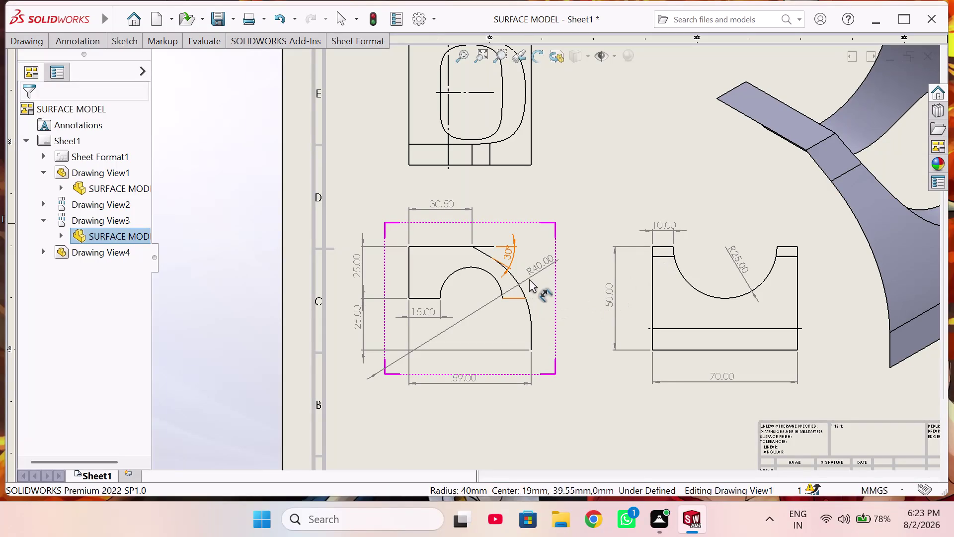
Try repeatedly to pick the front view's small arc, then cancel with Escape.
double_click(537, 269)
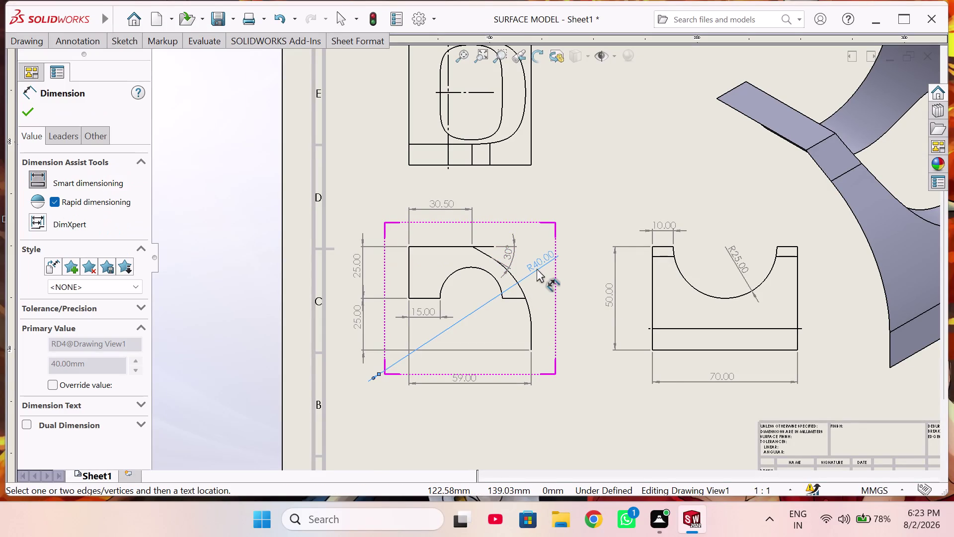
scroll(down, 3)
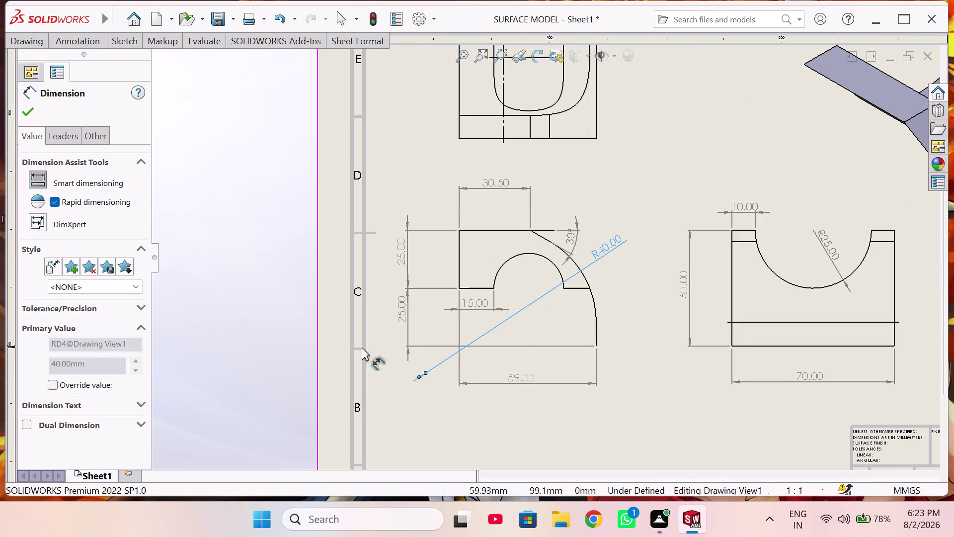
scroll(up, 3)
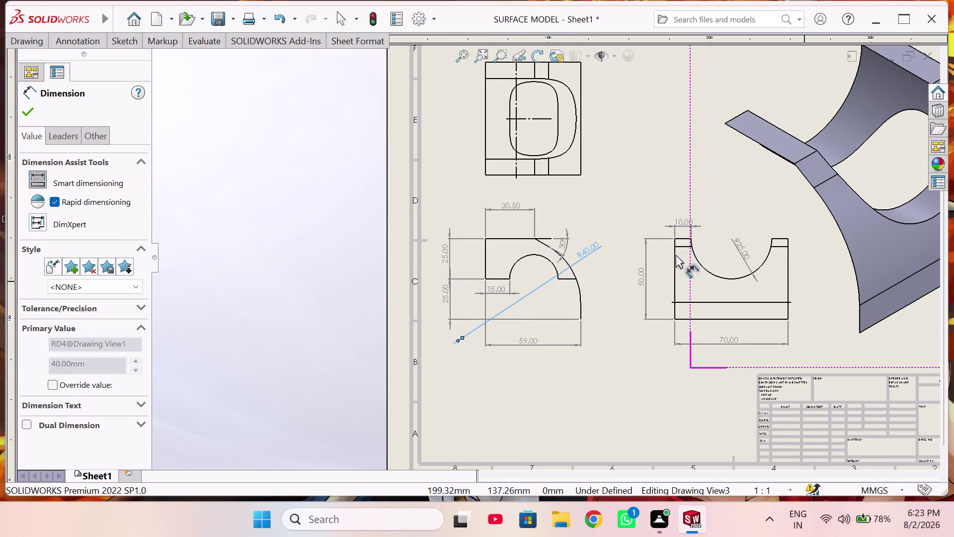
drag(585, 255, 592, 238)
triple_click(545, 258)
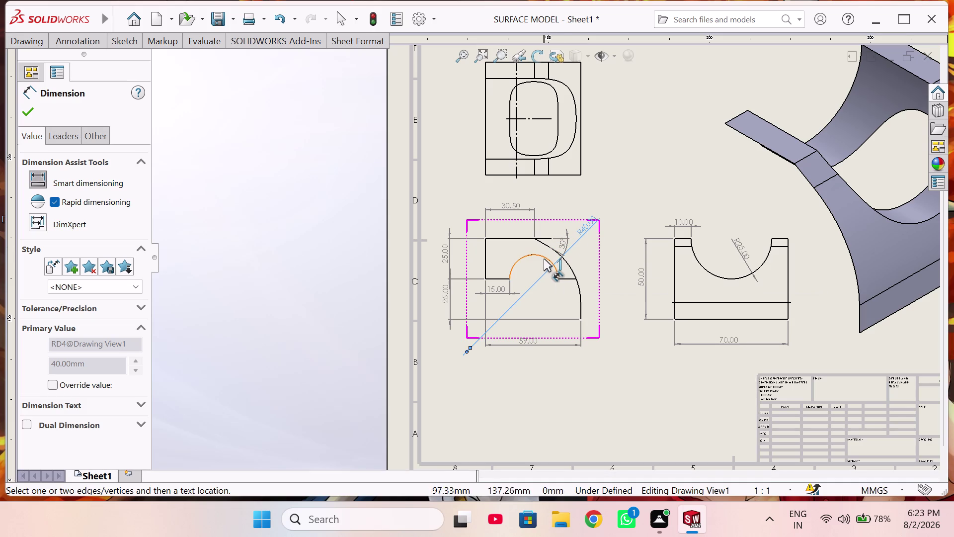
triple_click(544, 258)
triple_click(528, 254)
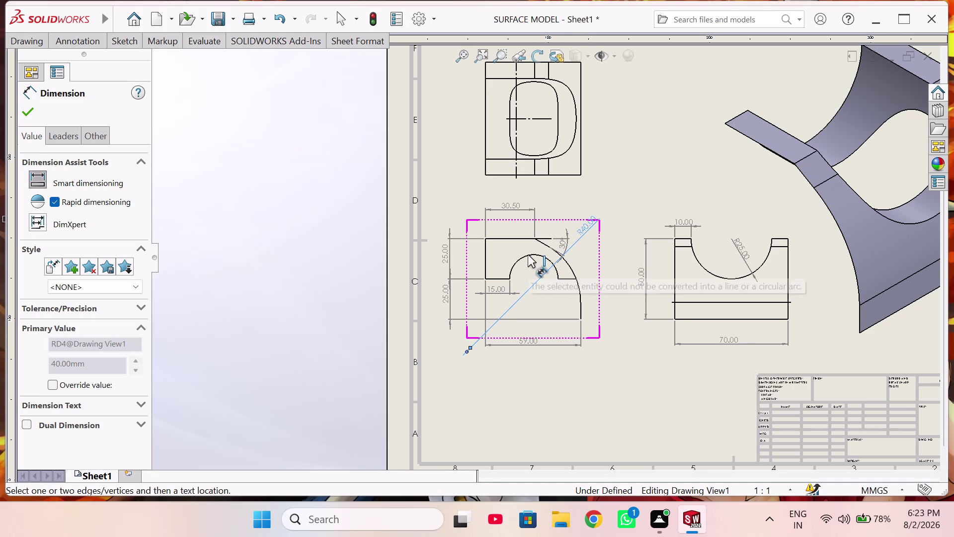
double_click(528, 255)
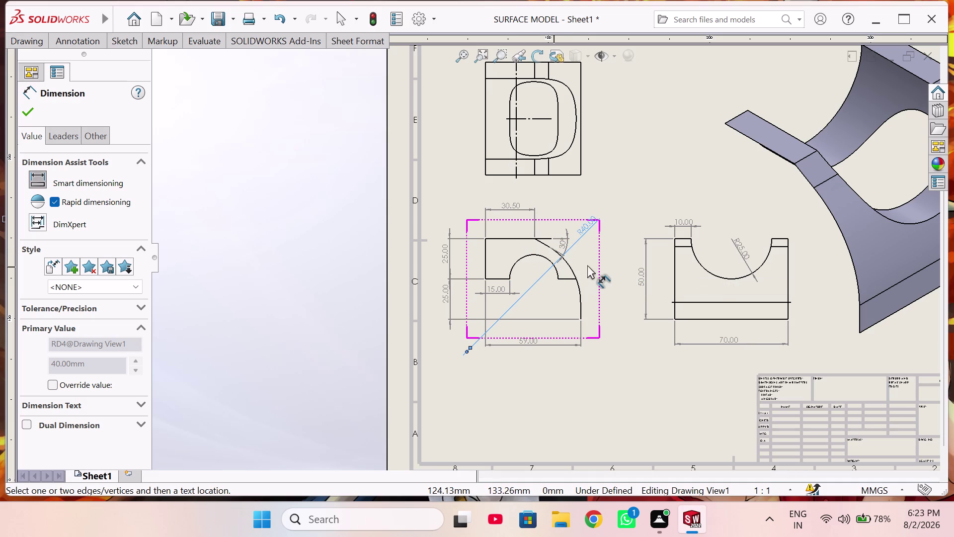
key(Escape)
key(Escape)
key(Escape)
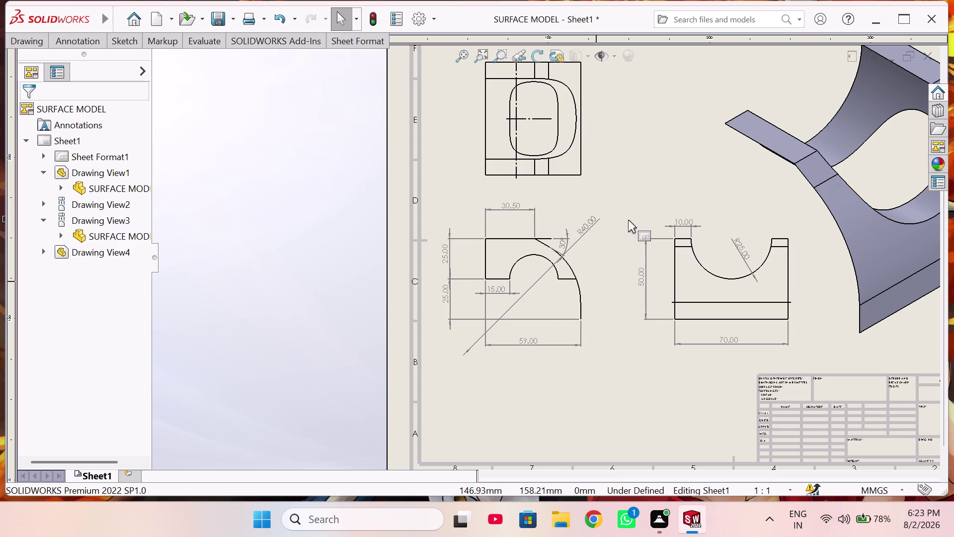
Restart Smart Dimension by gesture, pick the small arc, and confirm with the check.
right_drag(614, 146, 614, 93)
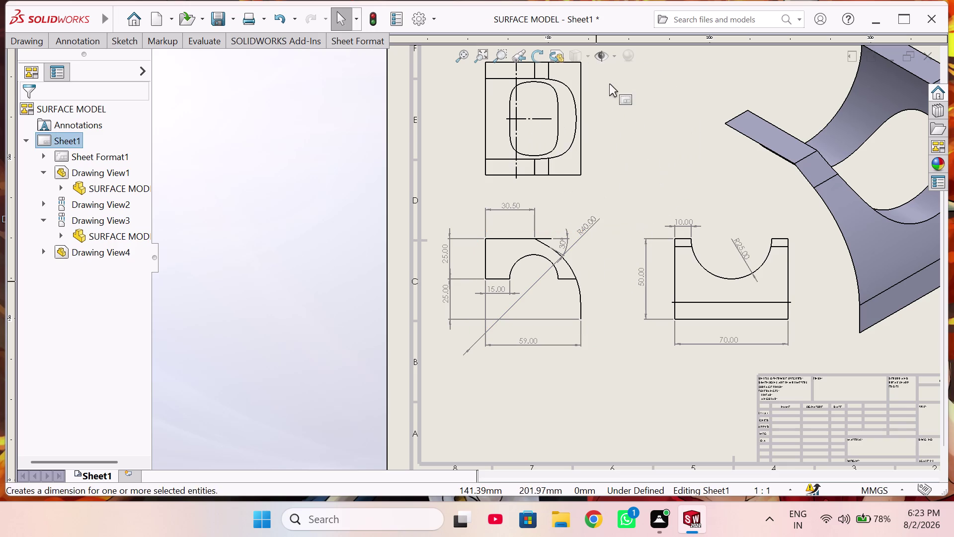
right_drag(614, 93, 603, 71)
click(523, 256)
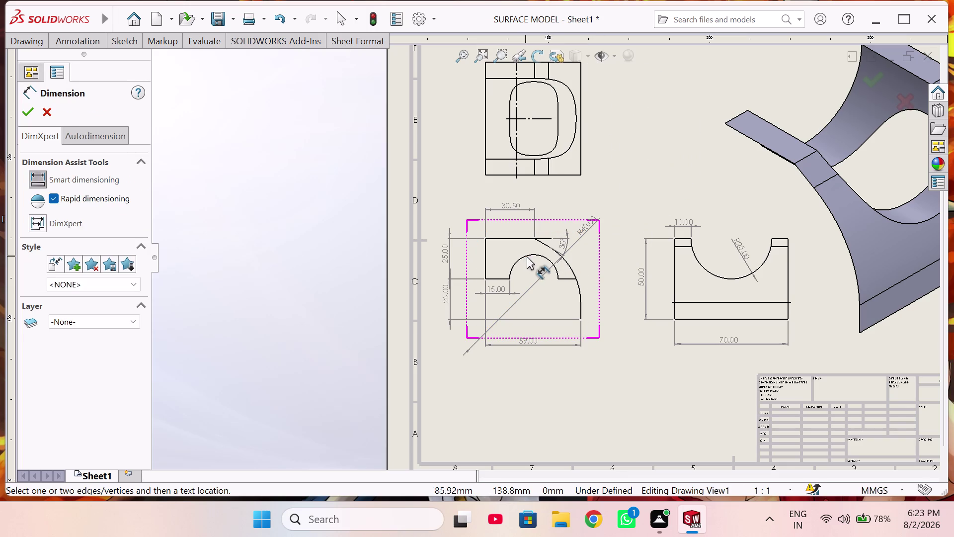
click(528, 256)
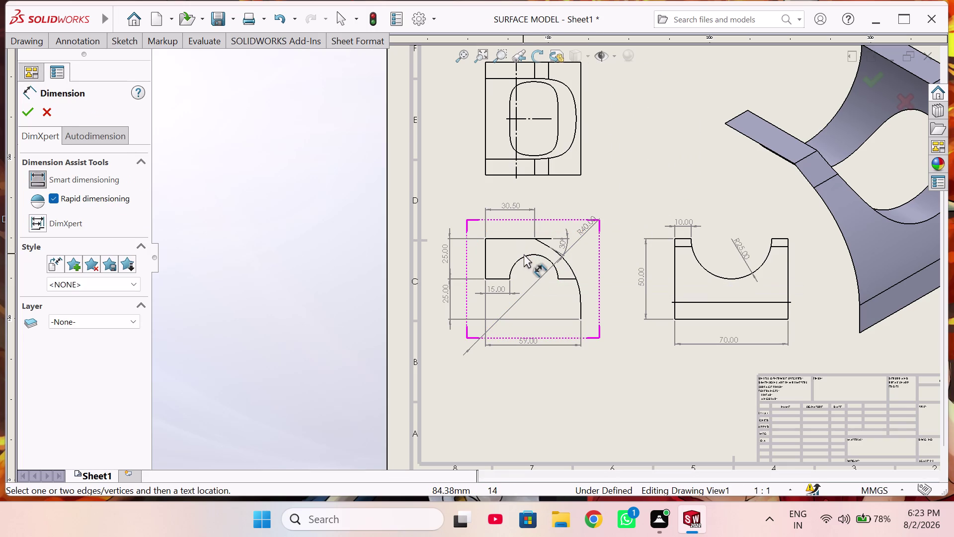
click(524, 256)
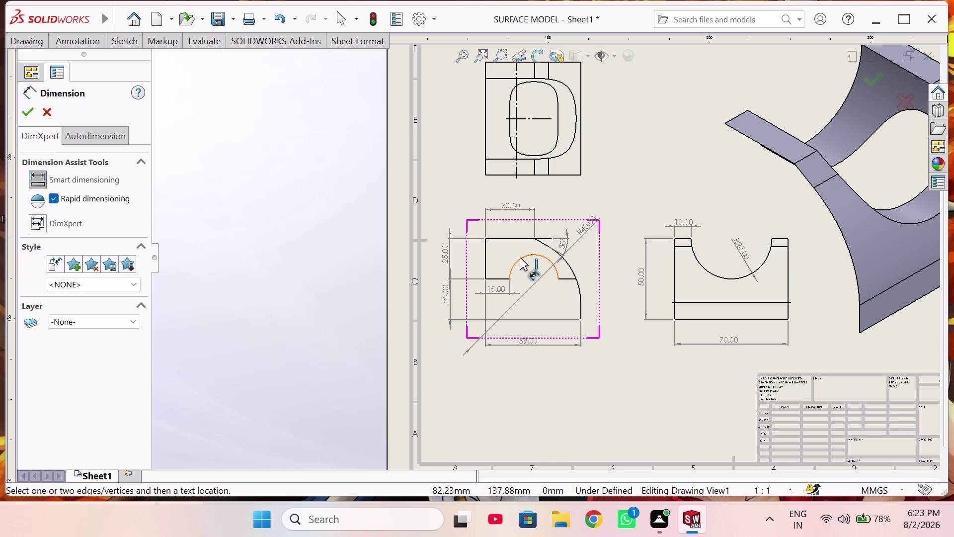
click(520, 258)
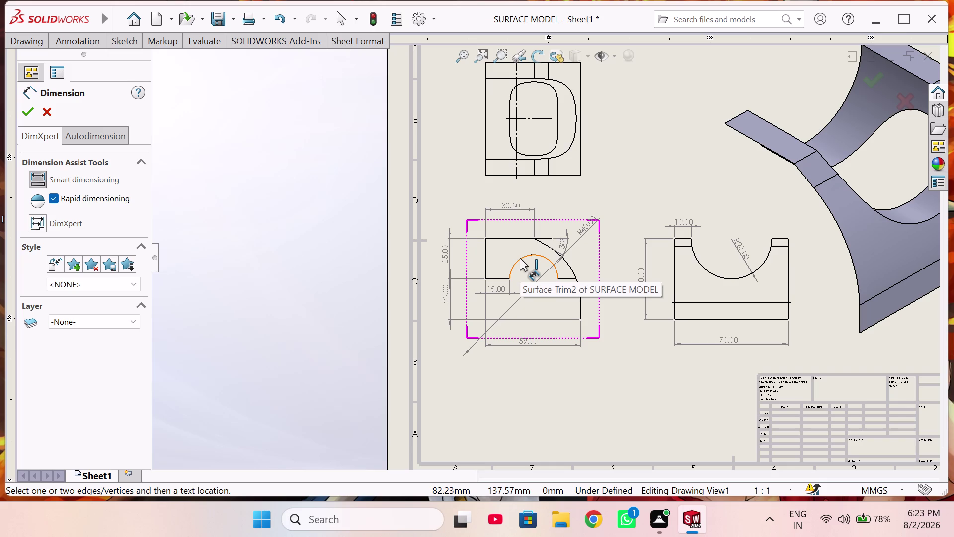
click(520, 258)
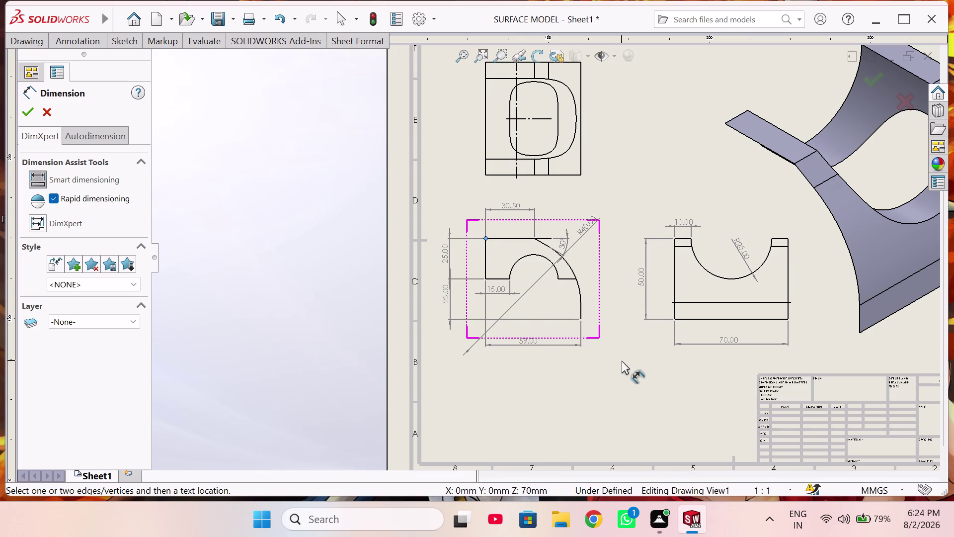
click(26, 116)
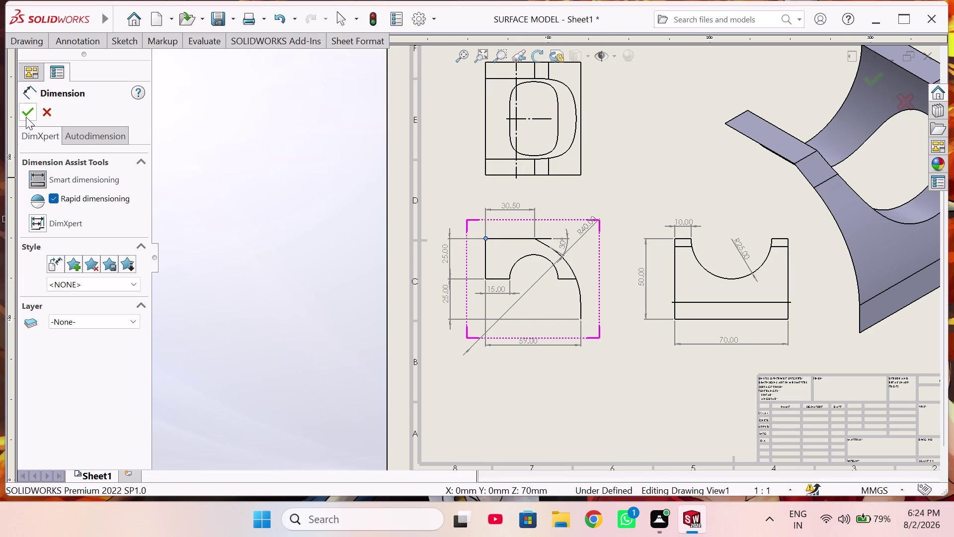
right_drag(331, 277, 327, 160)
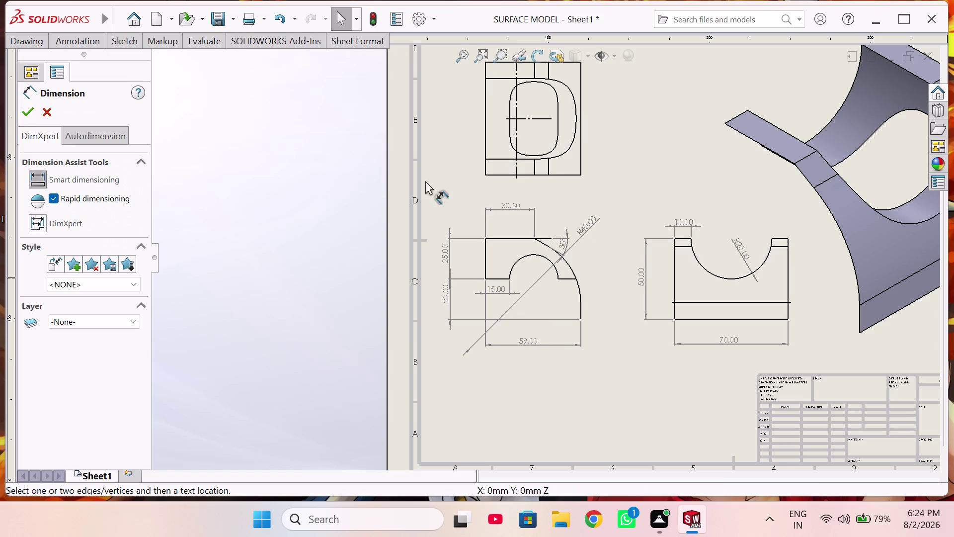
click(521, 258)
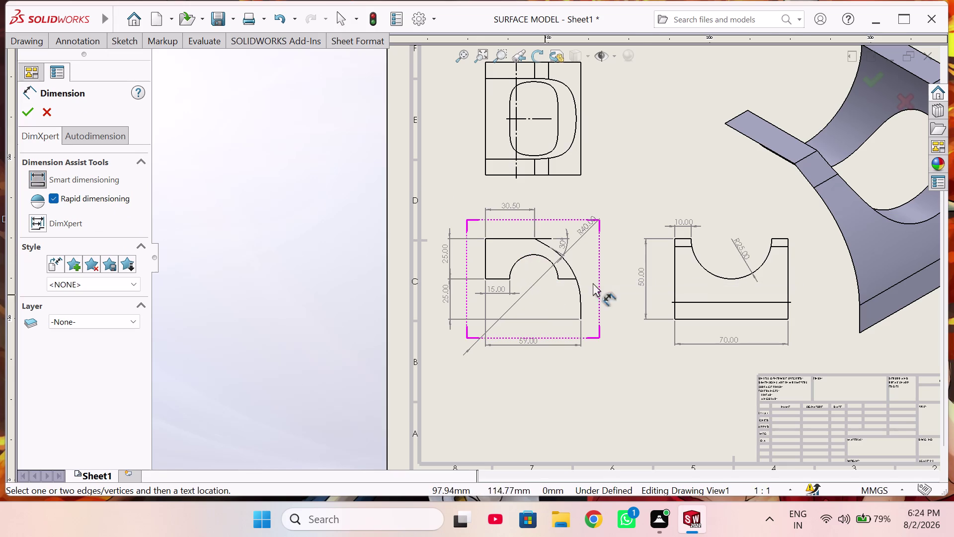
scroll(up, 3)
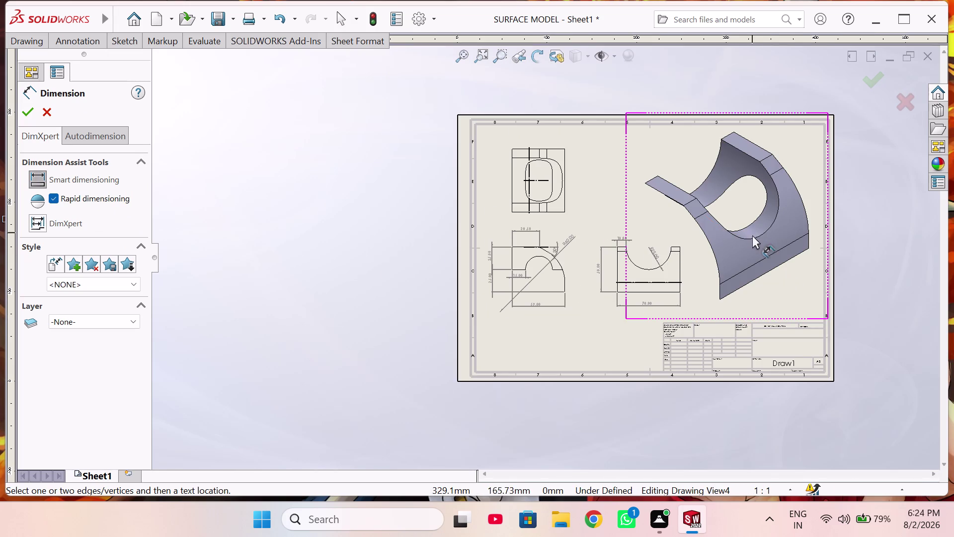
Zoom around the sheet and click into the front view area.
click(752, 237)
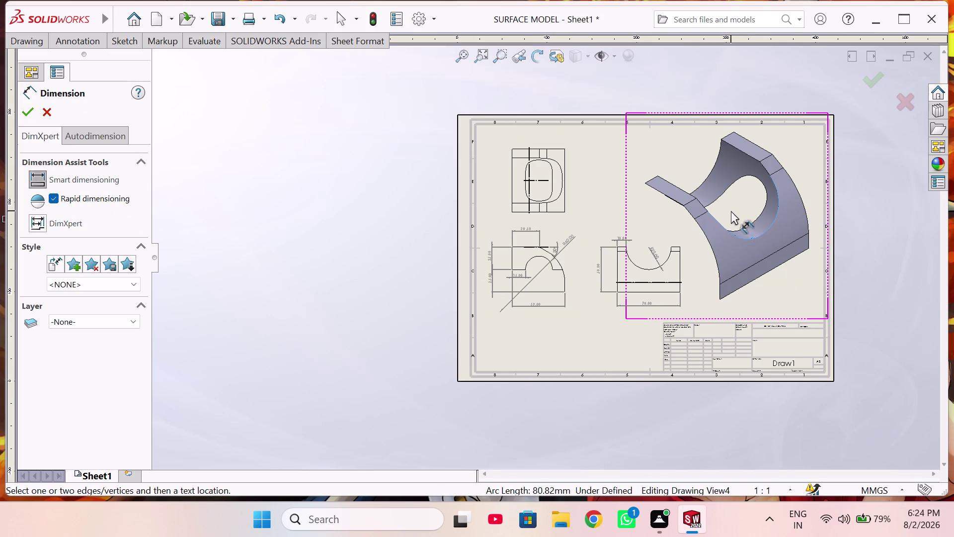
scroll(down, 3)
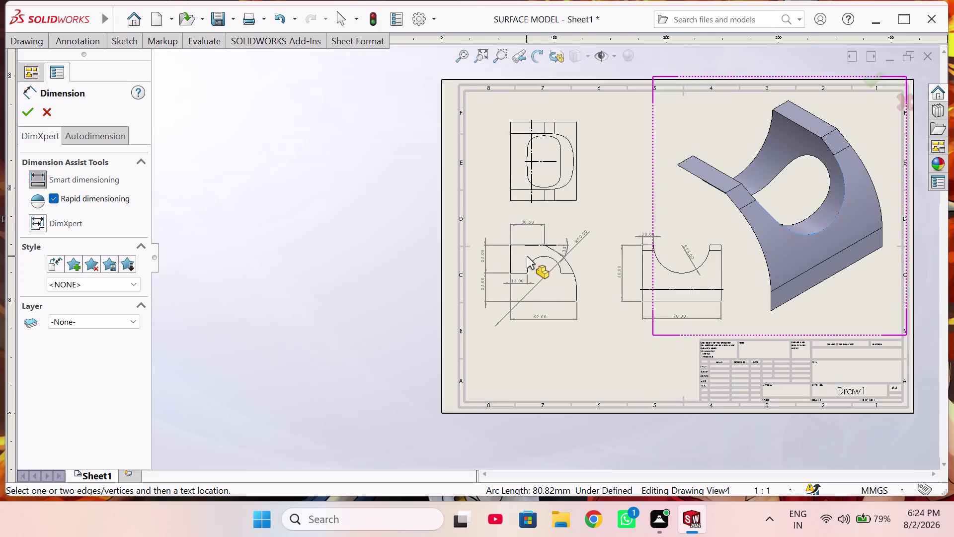
scroll(down, 3)
right_drag(599, 291, 600, 284)
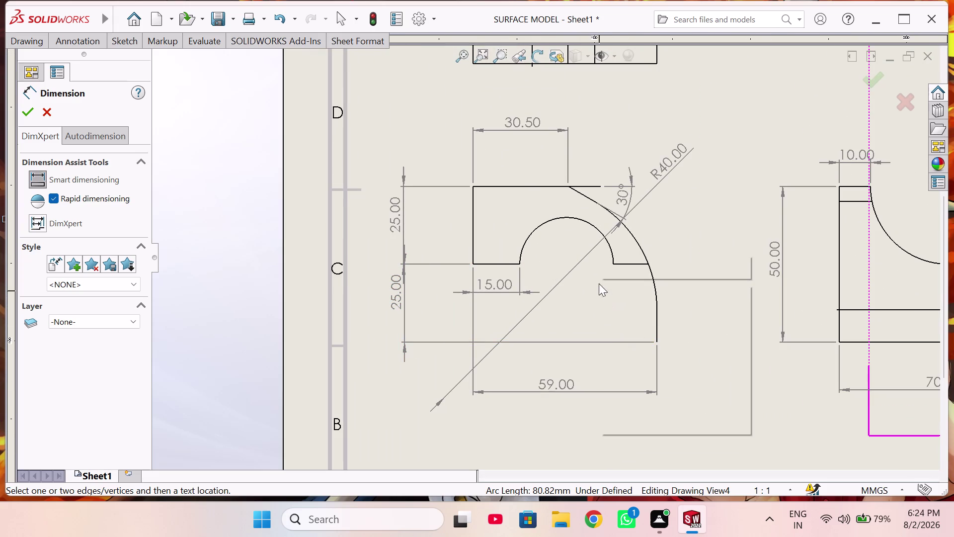
click(535, 260)
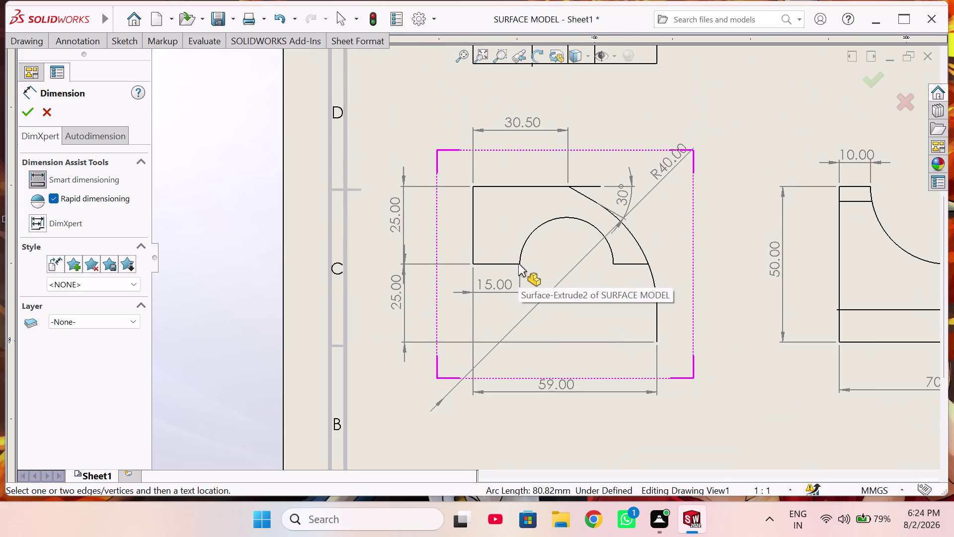
scroll(down, 3)
scroll(down, 3)
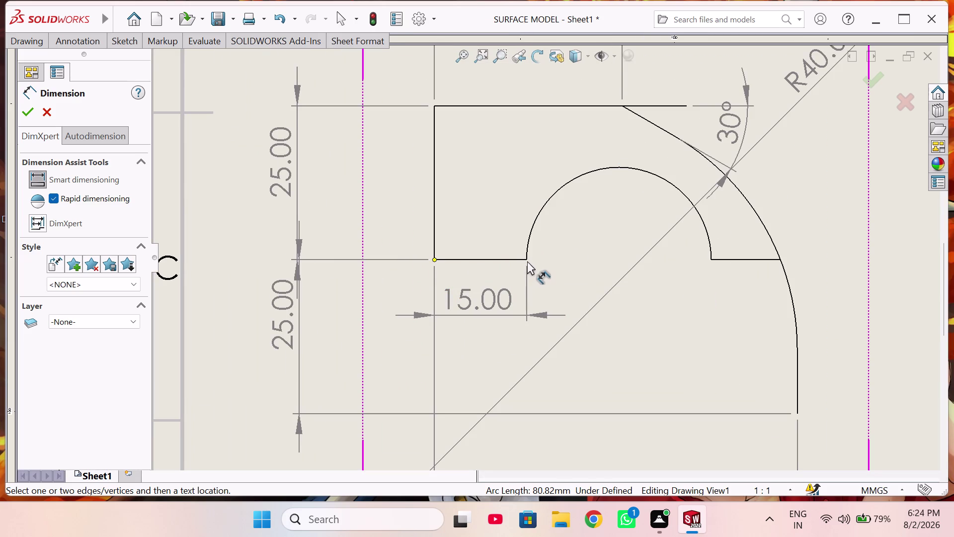
Pick the arc edge, then choose Select from the right view's shortcut menu.
click(603, 169)
scroll(up, 3)
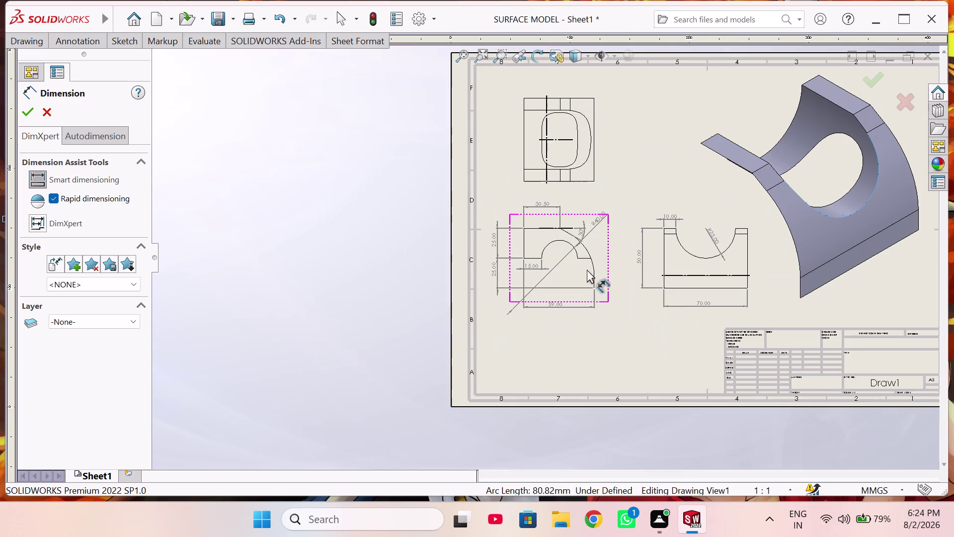
right_click(647, 290)
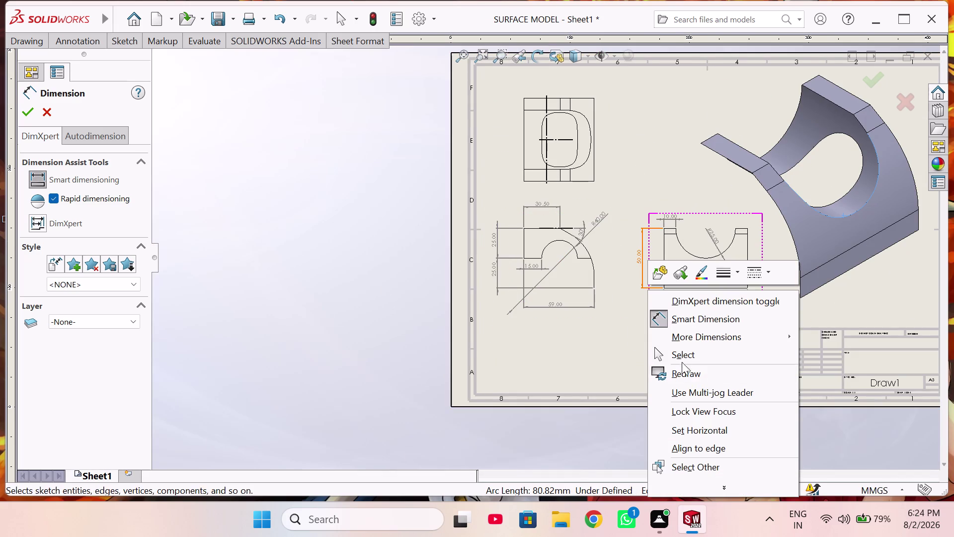
click(679, 352)
right_drag(640, 298, 648, 391)
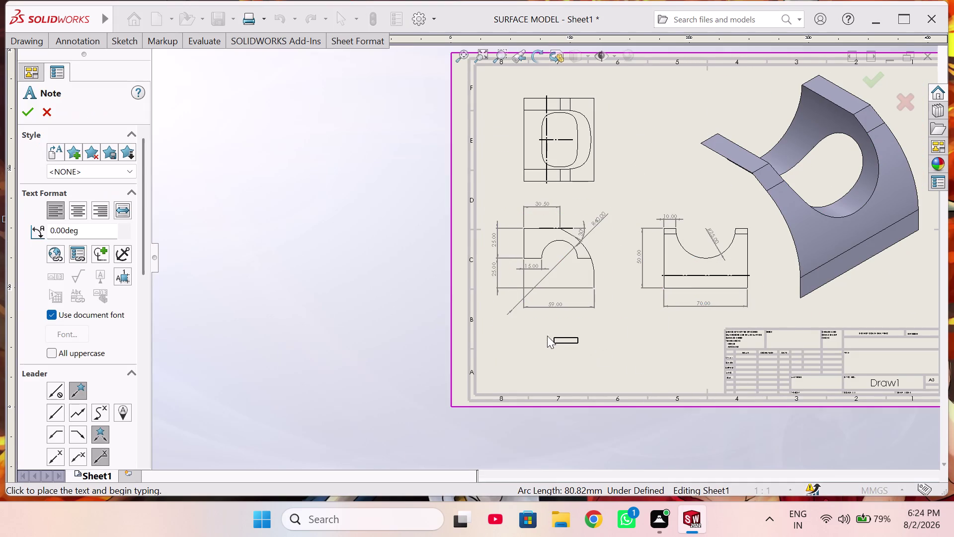
scroll(down, 3)
scroll(down, 3)
scroll(down, 3)
click(542, 288)
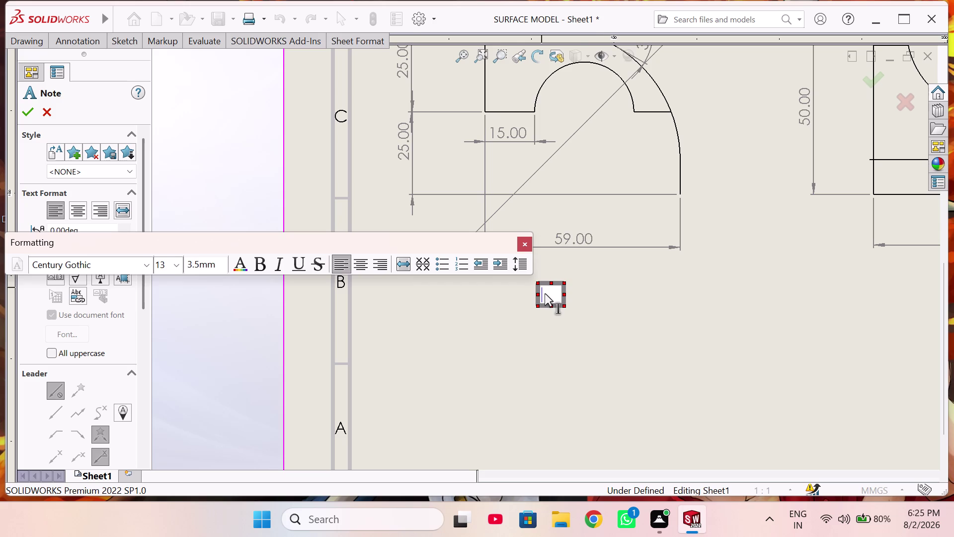
scroll(up, 3)
scroll(up, 3)
scroll(up, 3)
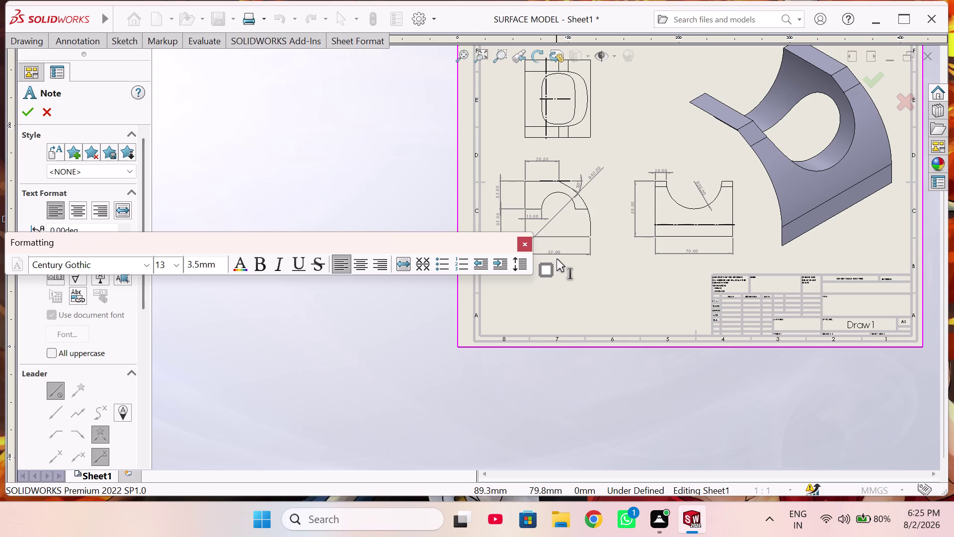
click(522, 242)
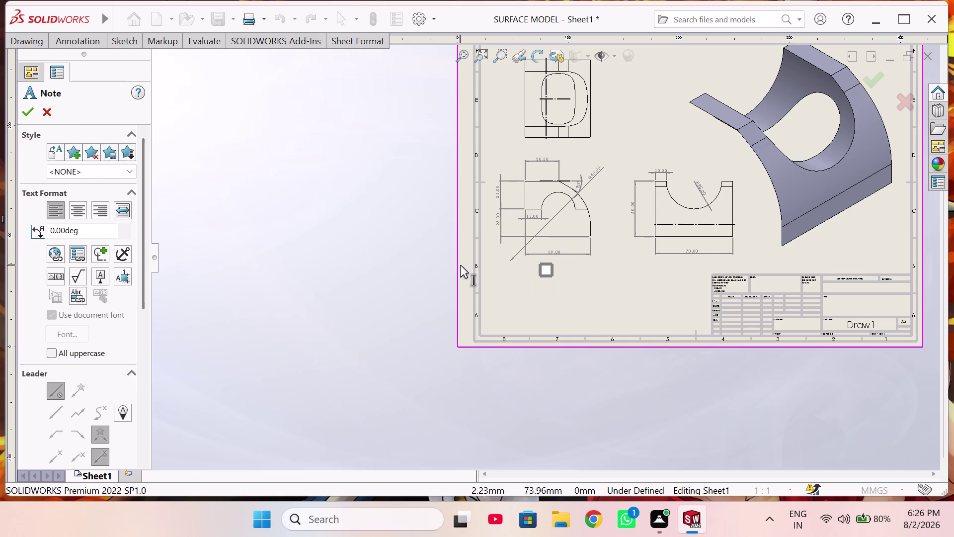
key(Escape)
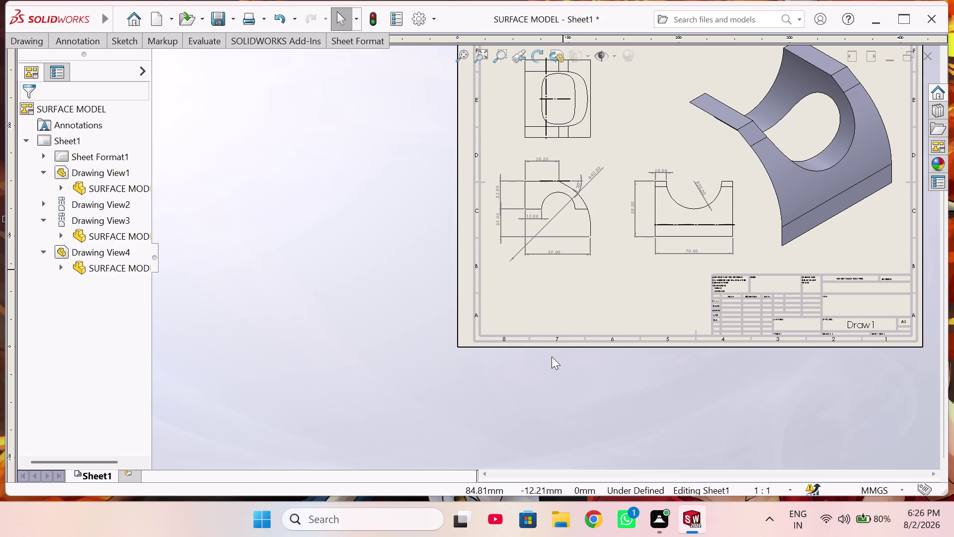
Start a note by gesture and place it below the view dimensioned 59.00.
right_click(554, 271)
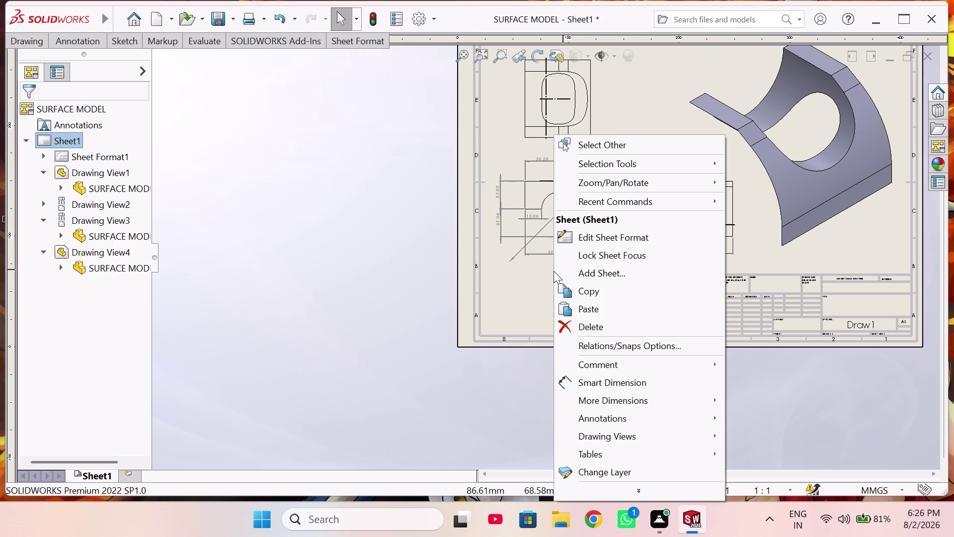
click(546, 277)
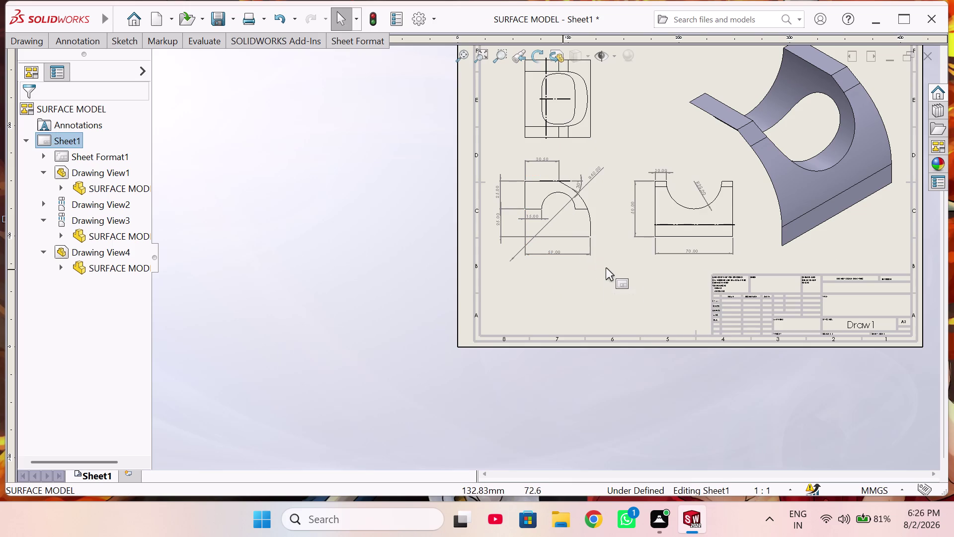
right_drag(605, 267, 606, 338)
scroll(down, 3)
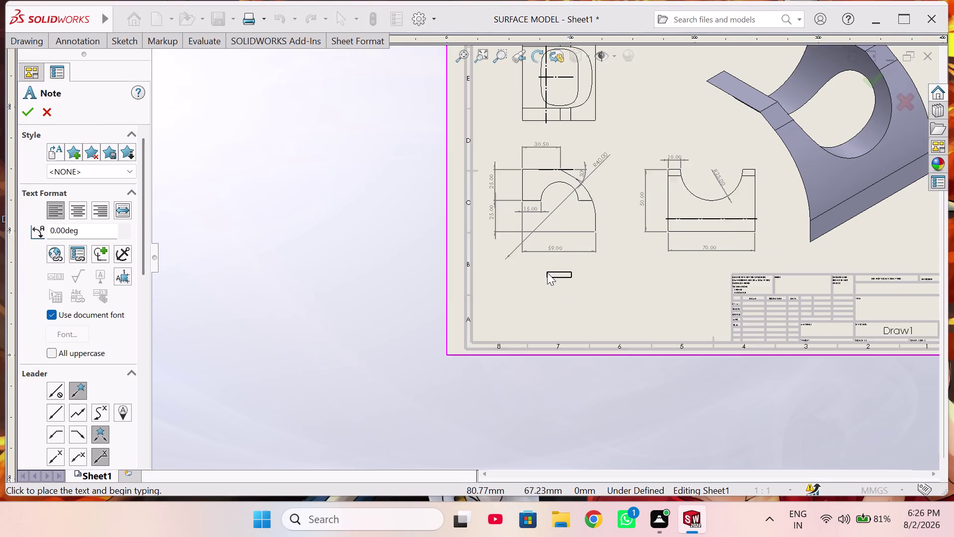
scroll(down, 3)
scroll(down, 3)
scroll(down, 3)
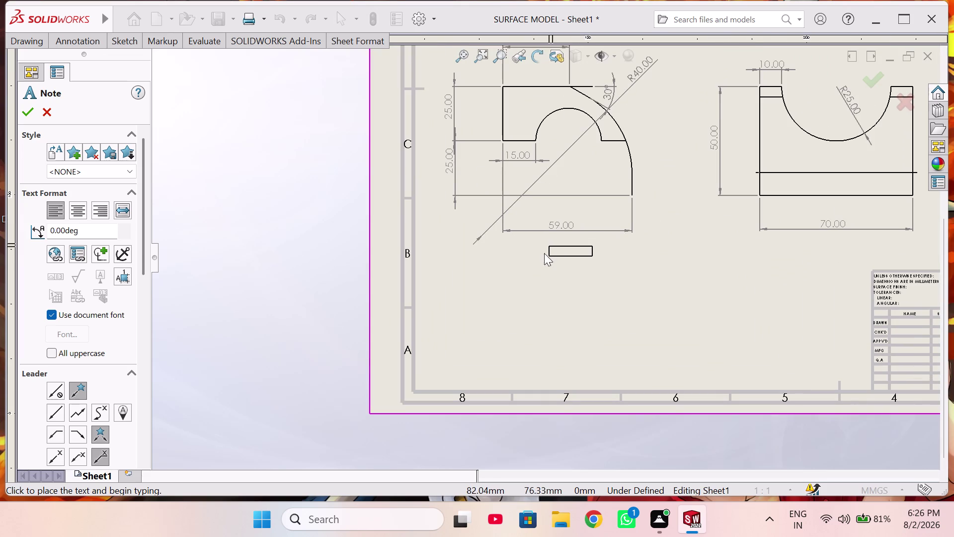
click(538, 258)
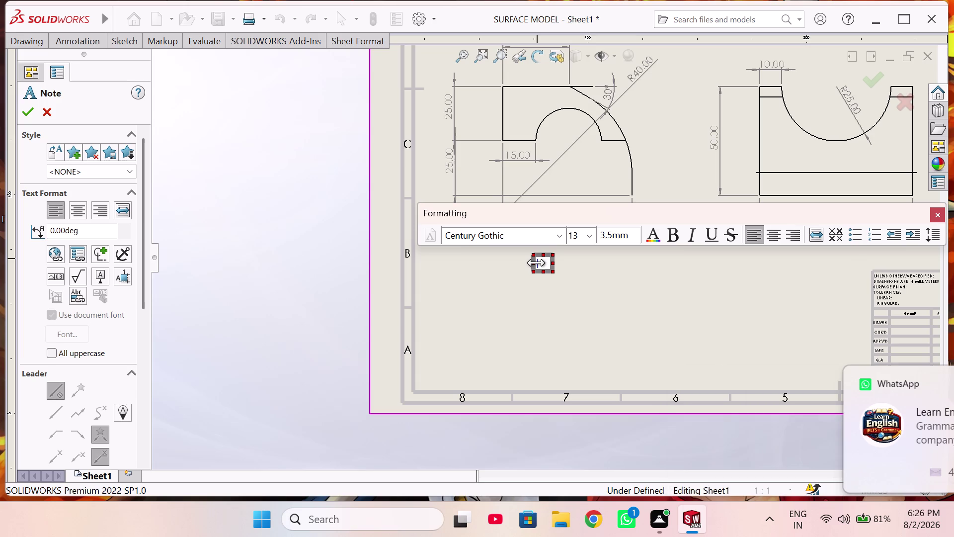
Type SIDE VIEW into the note and finish adding notes.
text(SI)
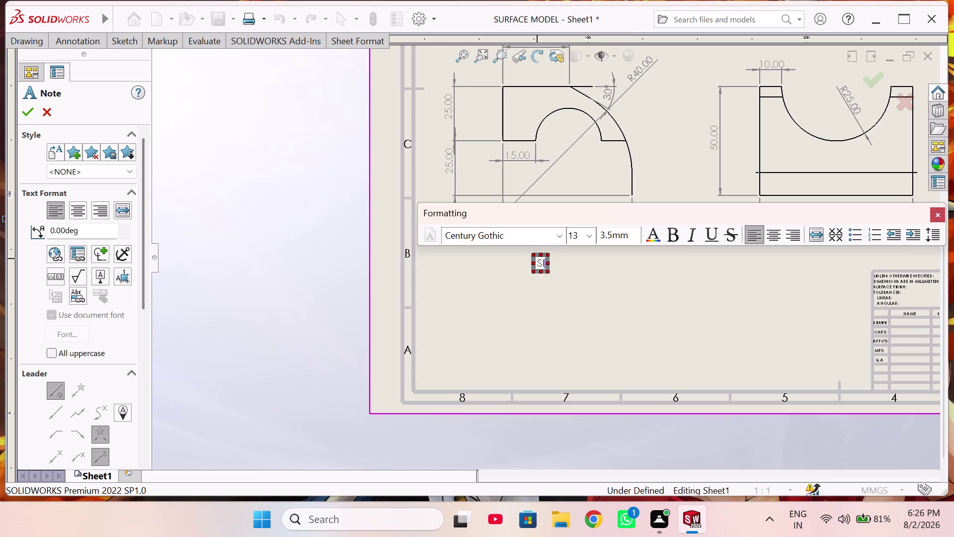
text(DE VIE)
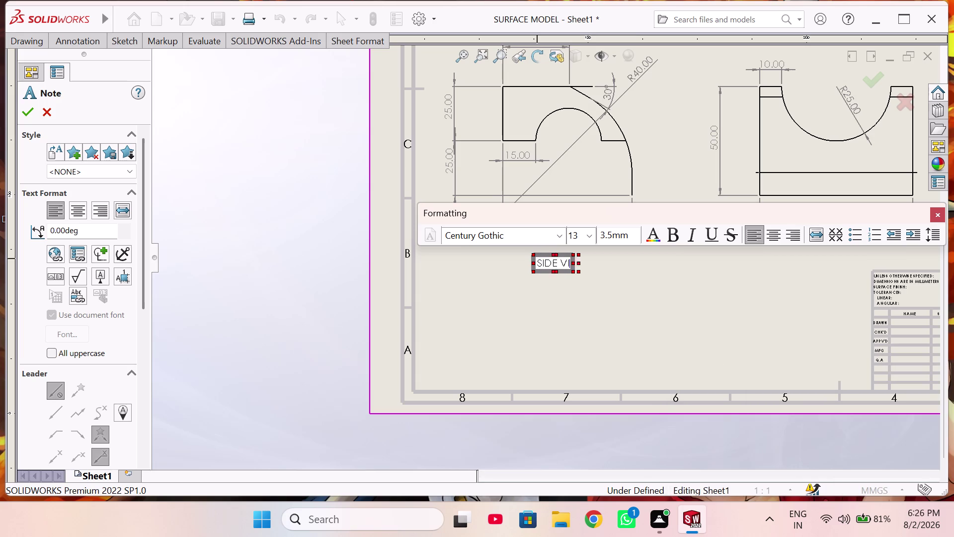
text(W)
key(space)
key(Return)
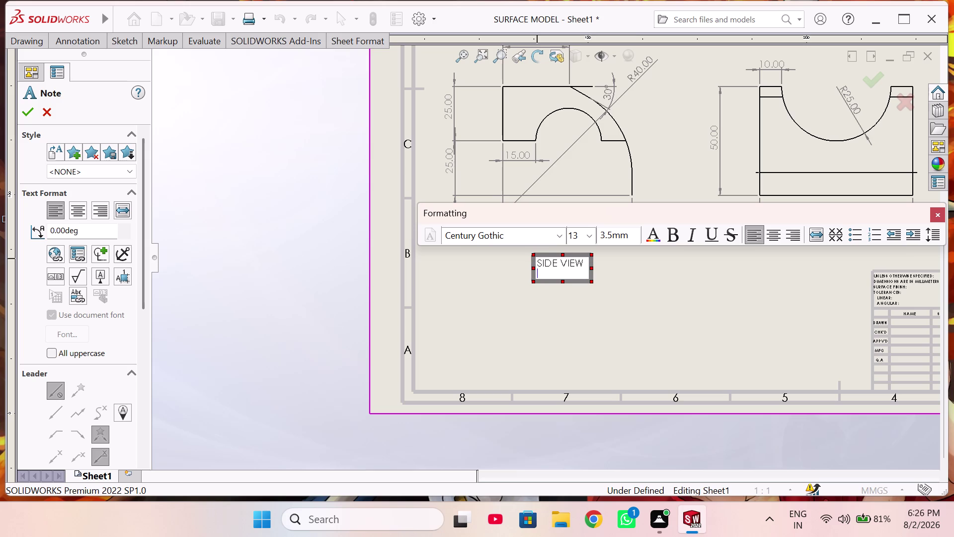
click(727, 302)
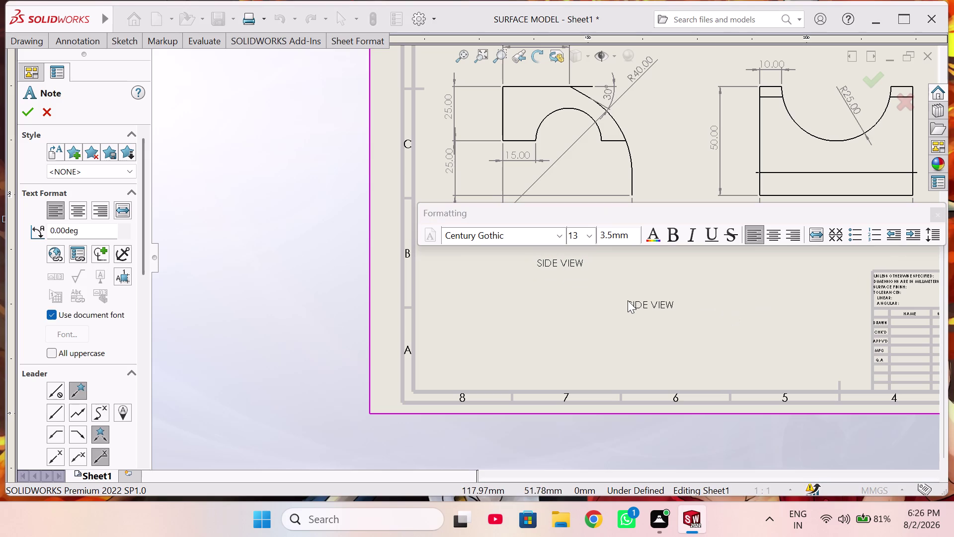
key(Escape)
right_drag(627, 301, 611, 270)
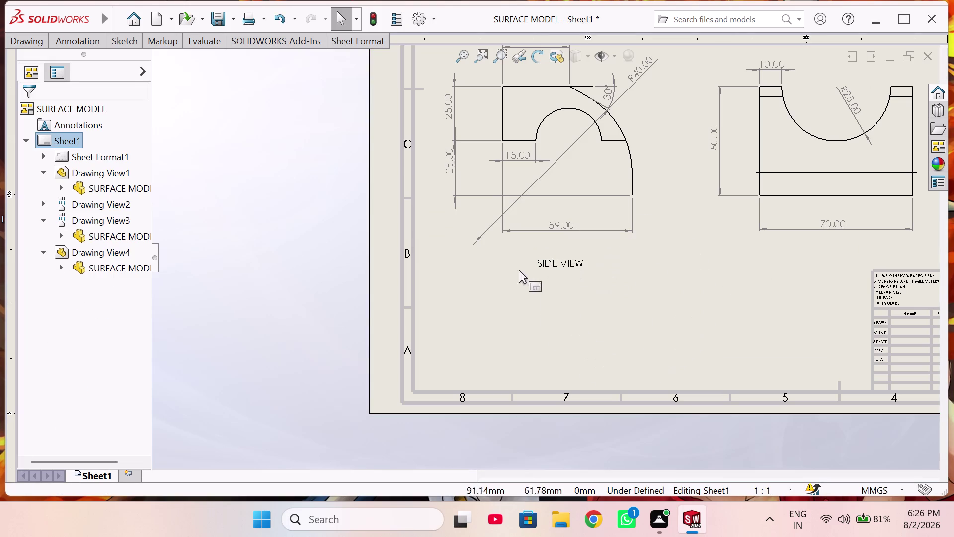
Paste the FRONT VIEW label and drag it beneath the view dimensioned 70.00.
click(556, 259)
key(ctrl+v)
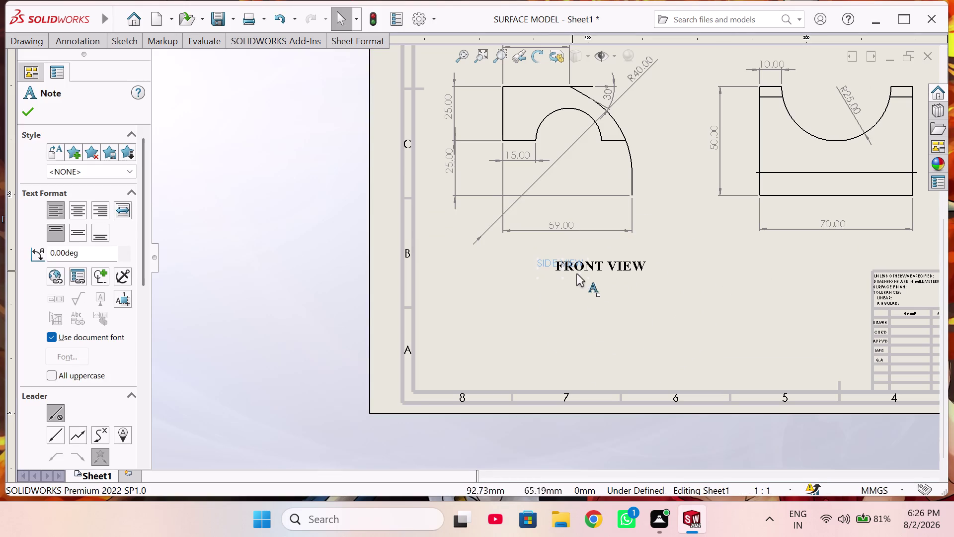
drag(626, 267, 777, 276)
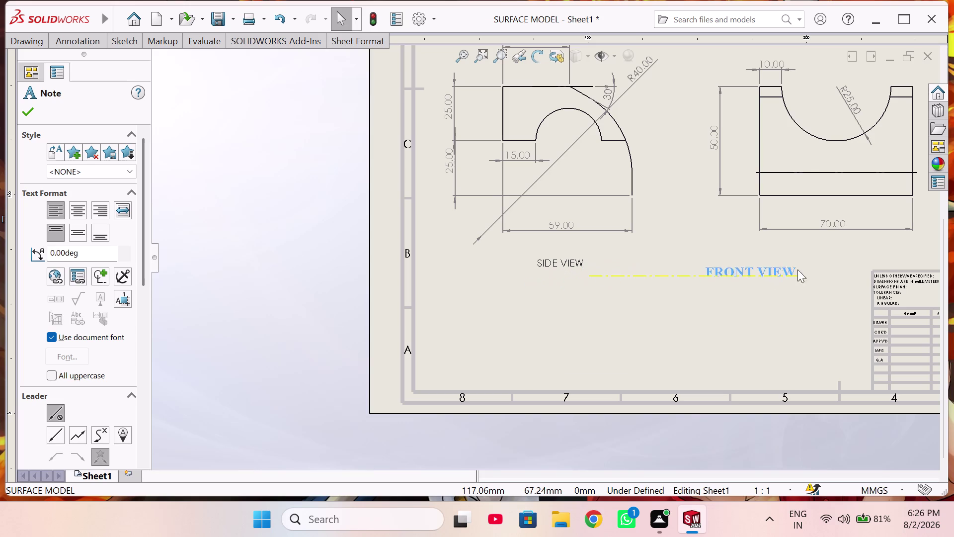
drag(776, 275, 872, 250)
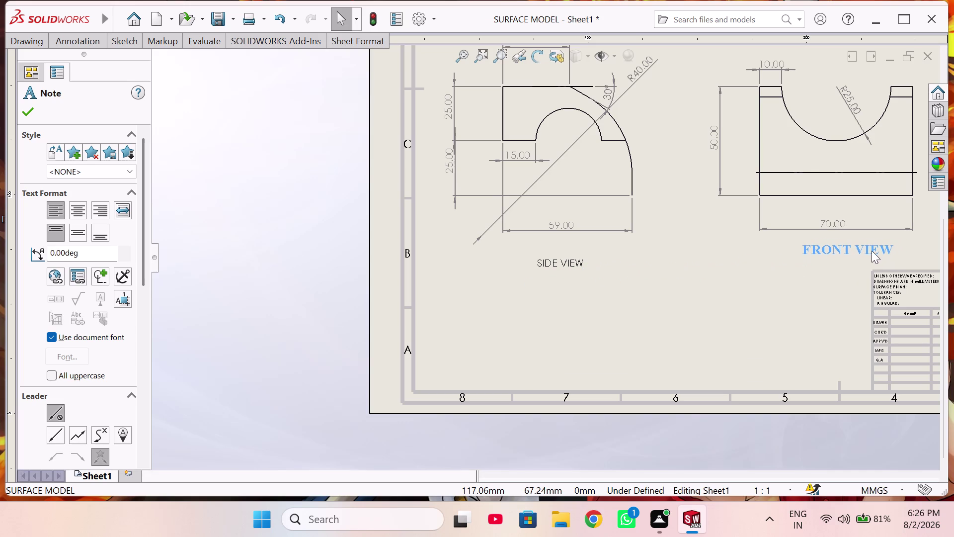
drag(872, 250, 872, 250)
click(872, 250)
Delete the SIDE VIEW note and paste another FRONT VIEW label copy.
right_click(570, 262)
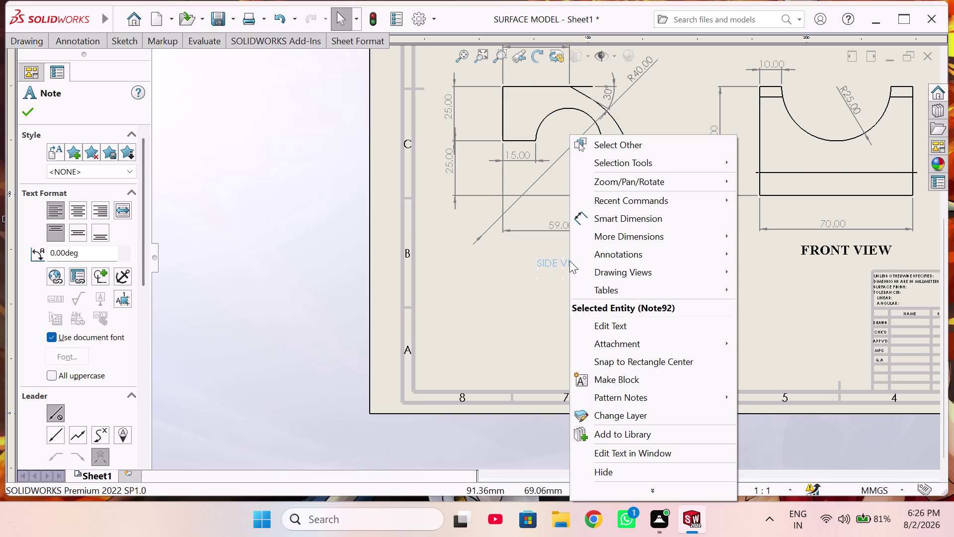
click(534, 349)
right_click(562, 263)
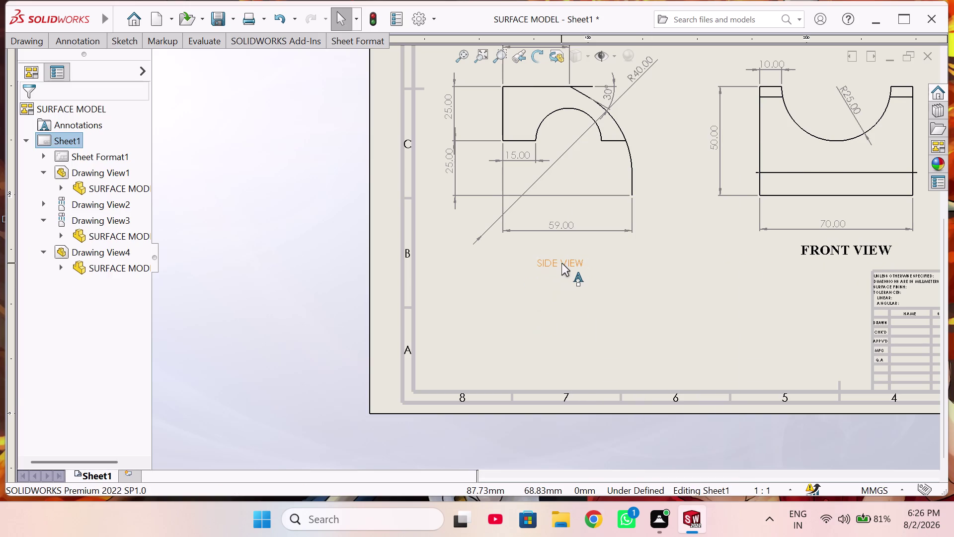
click(525, 333)
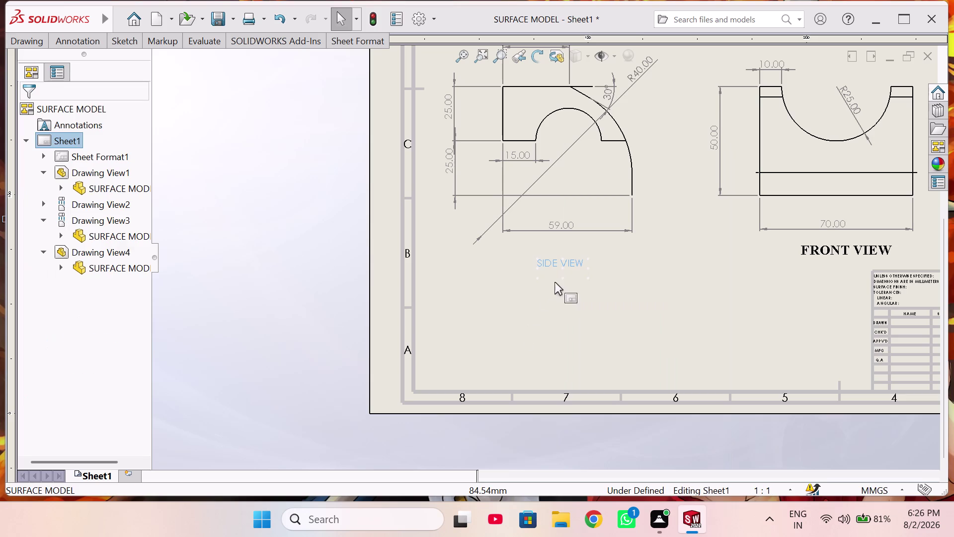
right_click(555, 265)
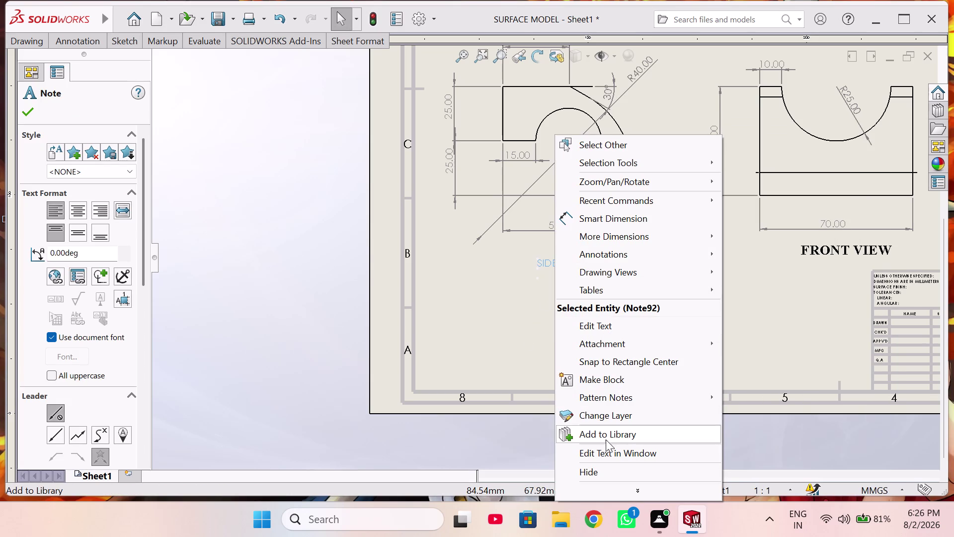
click(607, 466)
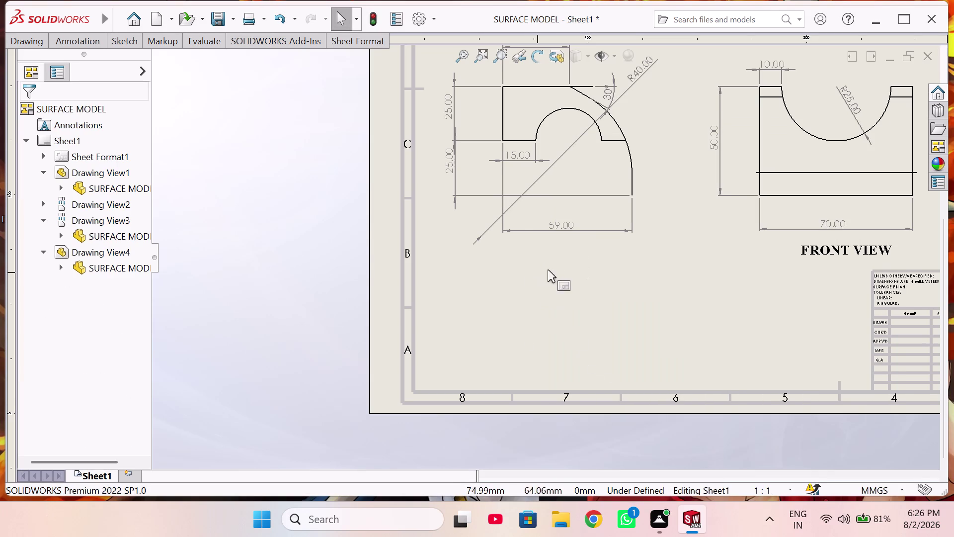
right_click(554, 266)
click(529, 270)
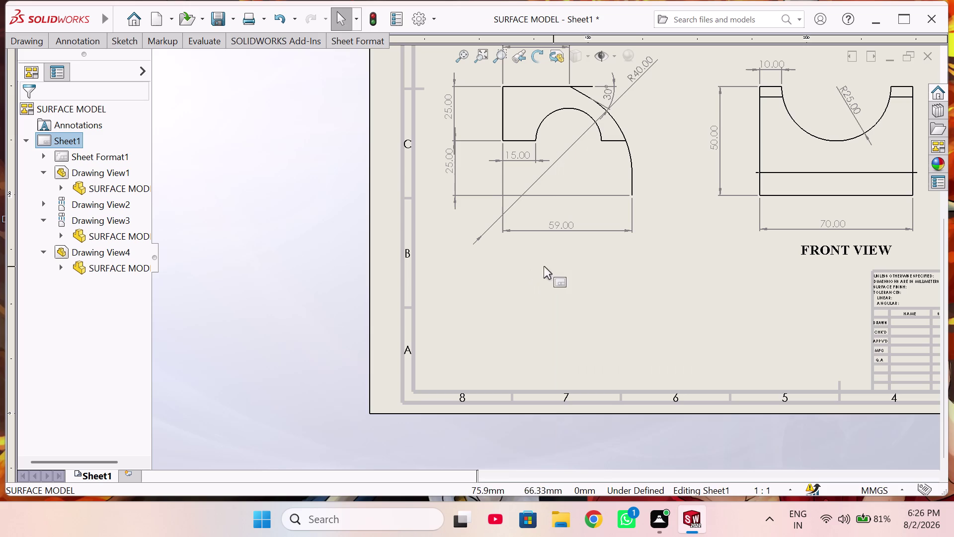
click(562, 255)
key(ctrl+v)
Paste FRONT VIEW label copies for the top view and the 3D view.
scroll(up, 3)
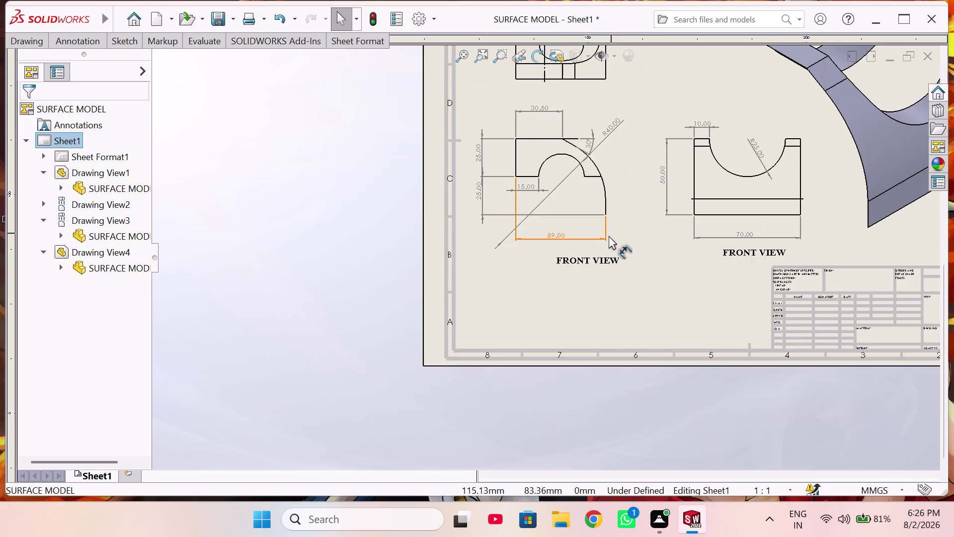
scroll(up, 3)
click(555, 115)
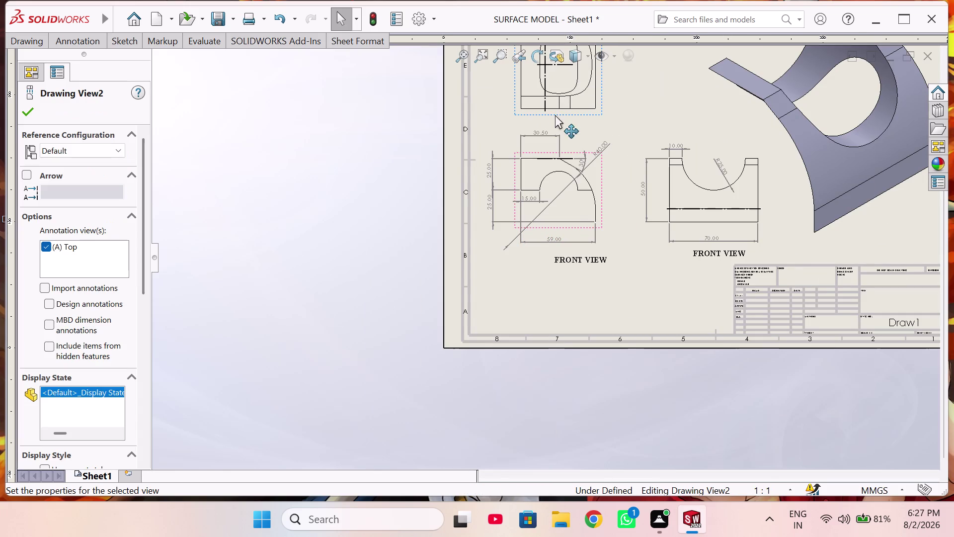
key(ctrl+v)
click(906, 217)
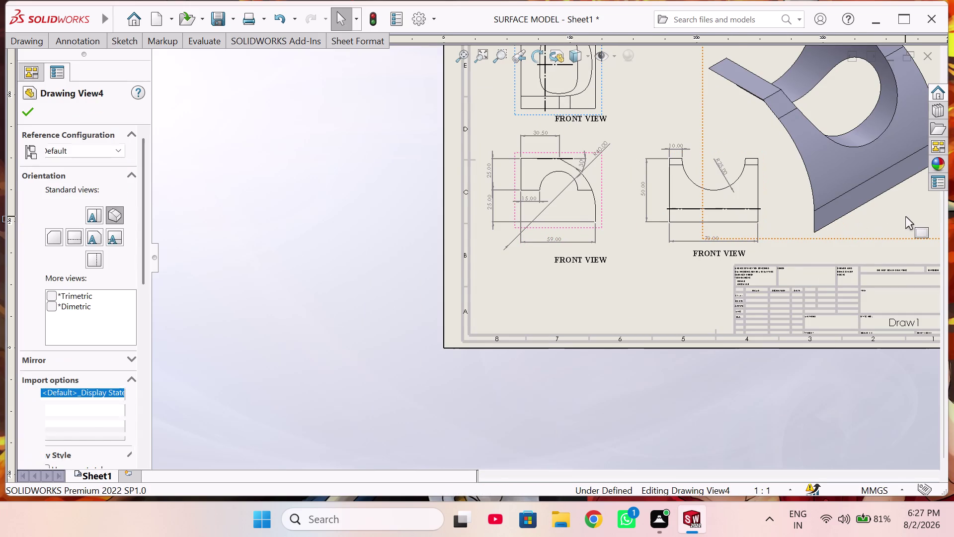
key(ctrl+v)
scroll(up, 3)
scroll(down, 3)
scroll(down, 3)
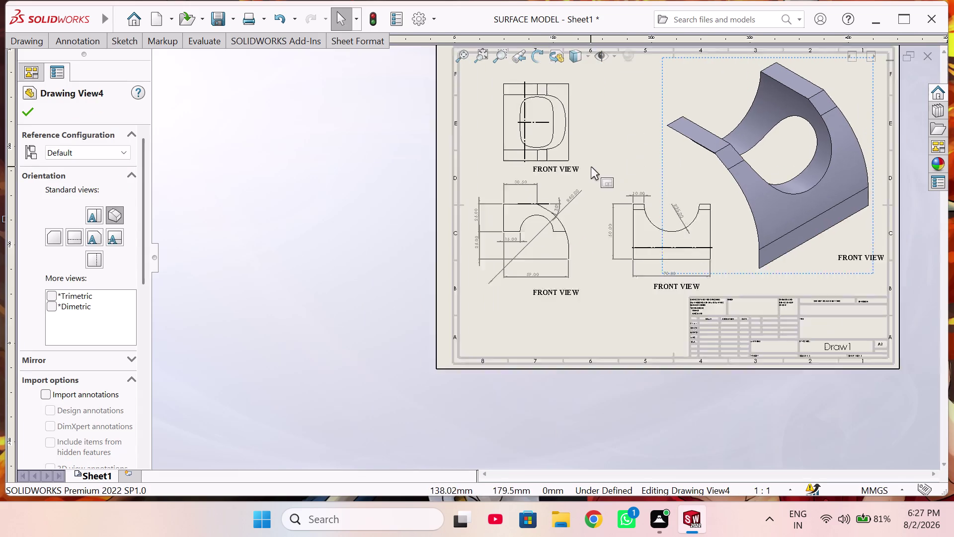
scroll(down, 3)
Edit the top view's caption, replacing FRONT with TOP.
double_click(541, 180)
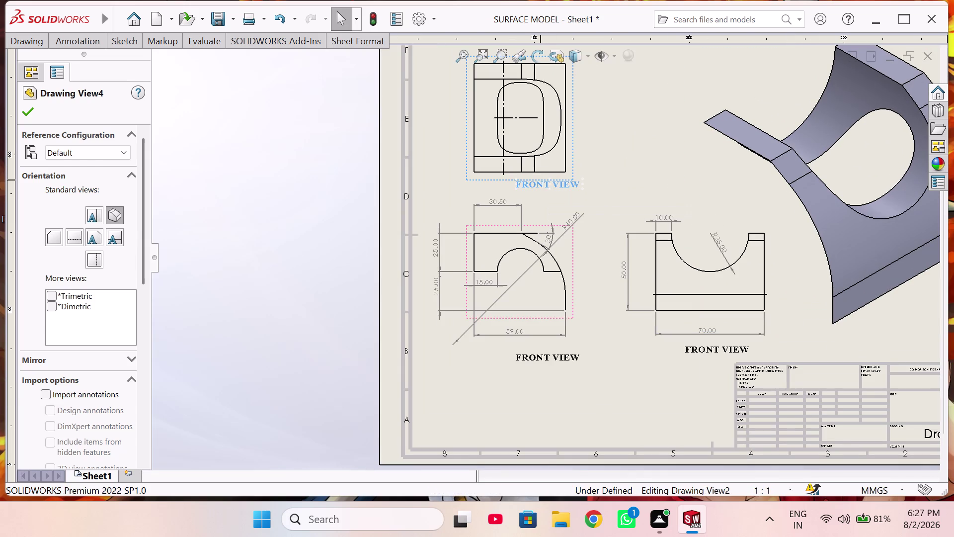
scroll(down, 3)
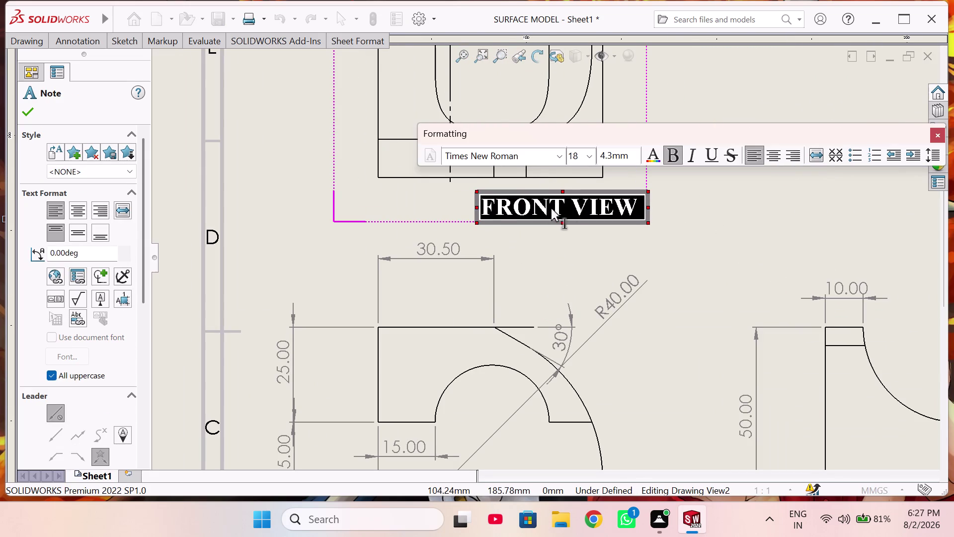
click(551, 209)
key(BackSpace)
key(BackSpace)
key(BackSpace)
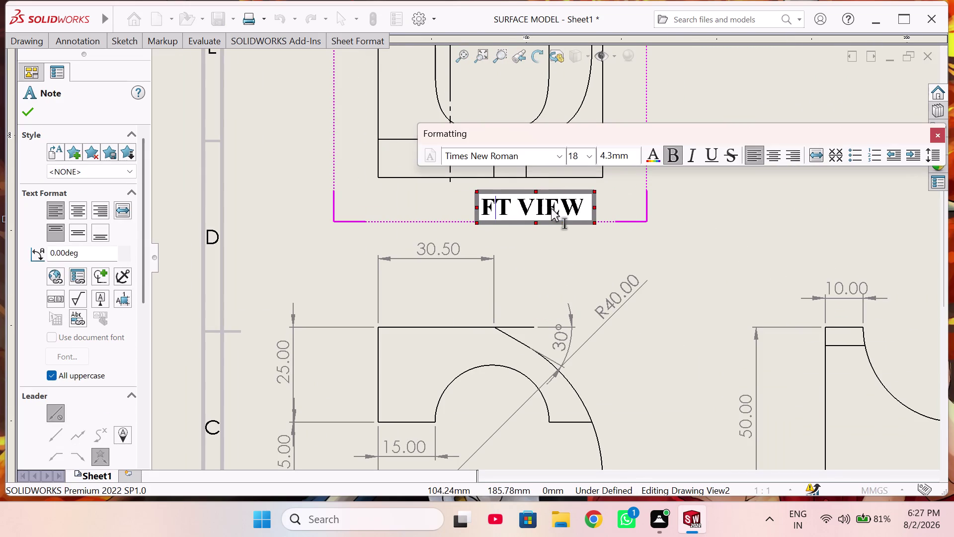
key(BackSpace)
key(Right)
text(O)
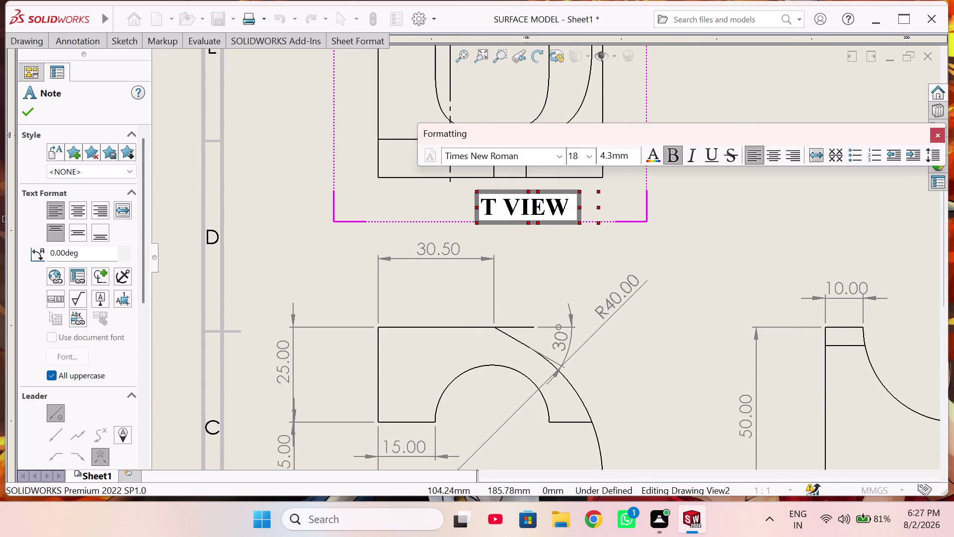
text(P)
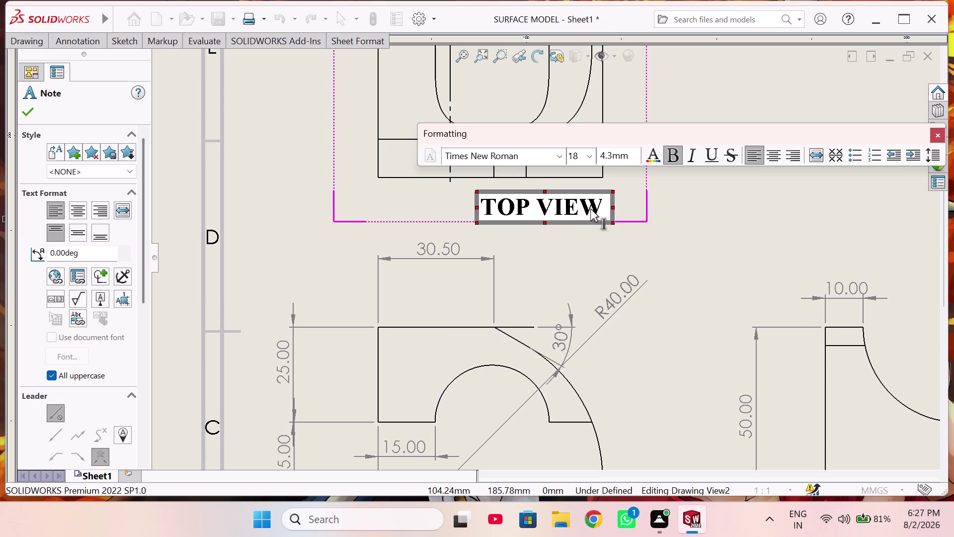
Drag the TOP VIEW caption into position beneath the top view.
click(679, 235)
drag(563, 212, 528, 214)
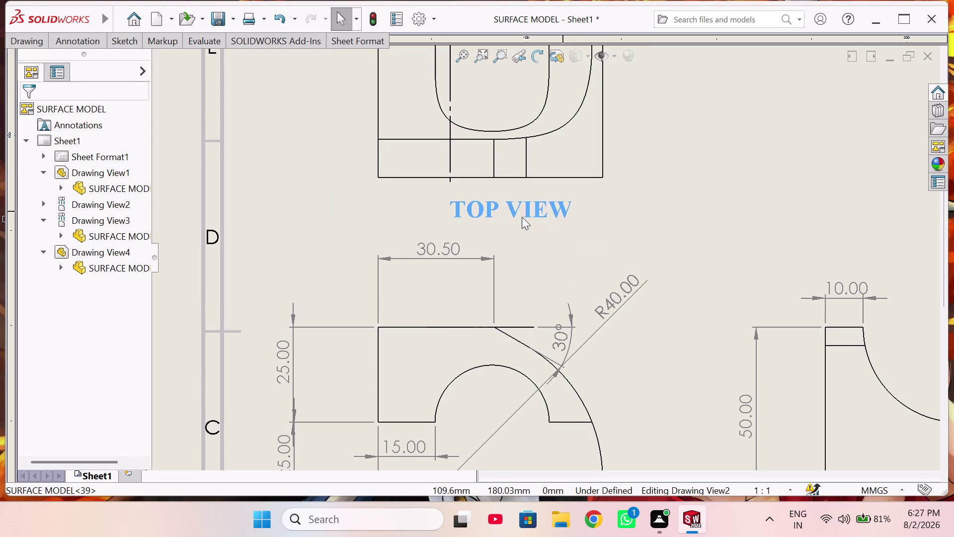
drag(528, 215, 515, 218)
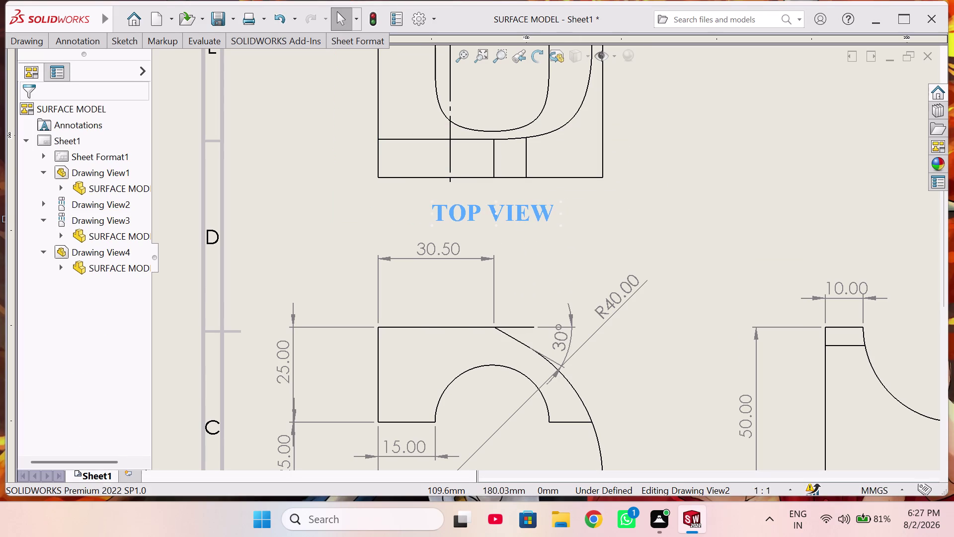
click(667, 207)
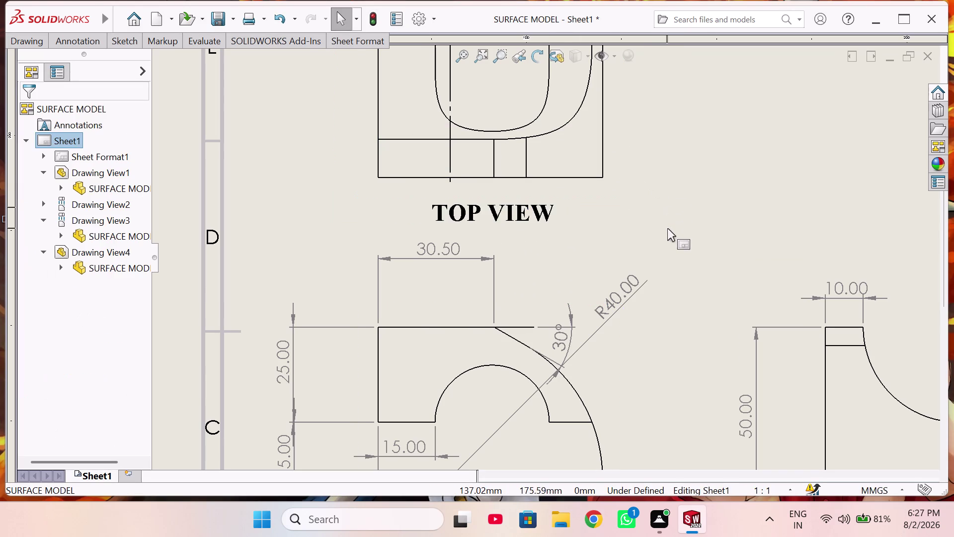
Change the left view's caption from FRONT VIEW to SIDE VIEW.
scroll(up, 3)
scroll(up, 3)
scroll(down, 3)
scroll(down, 3)
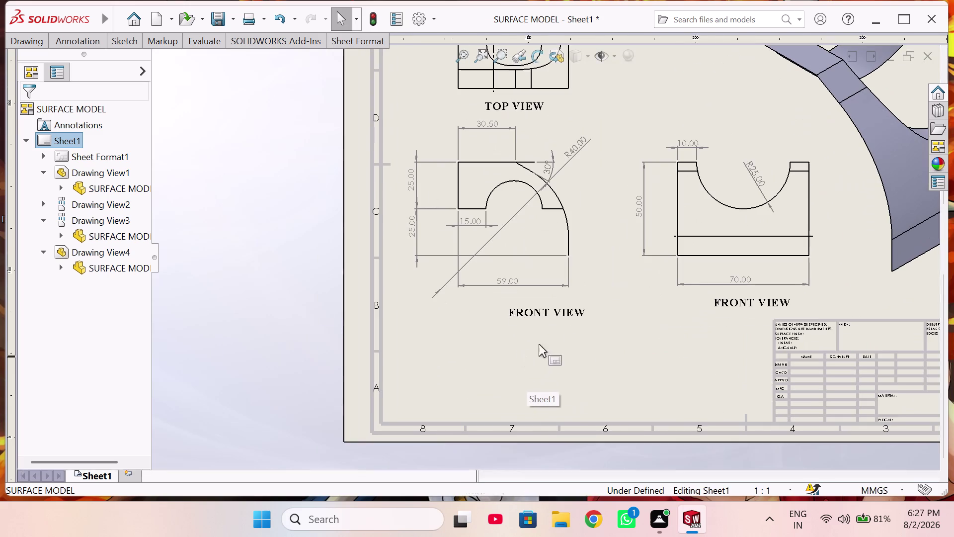
drag(544, 310, 514, 312)
double_click(514, 311)
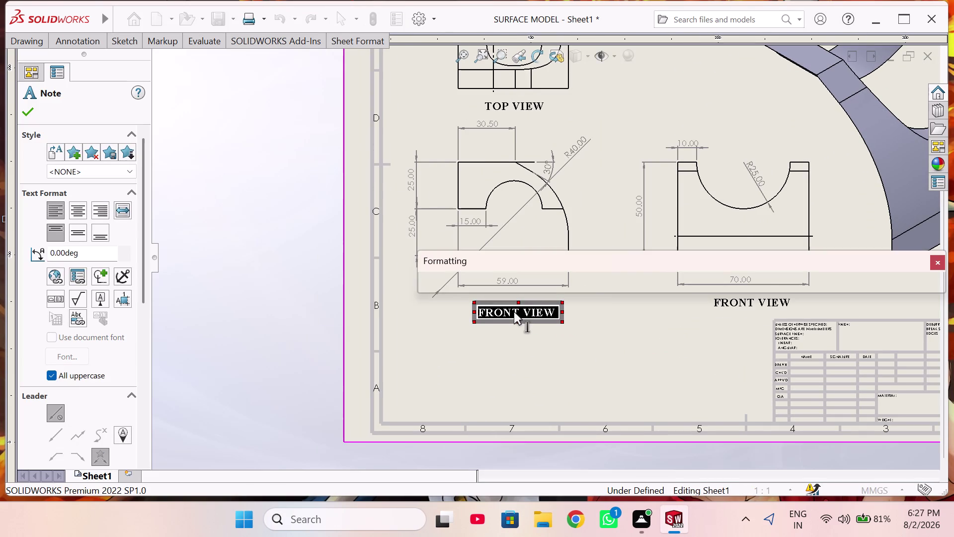
click(514, 311)
click(518, 311)
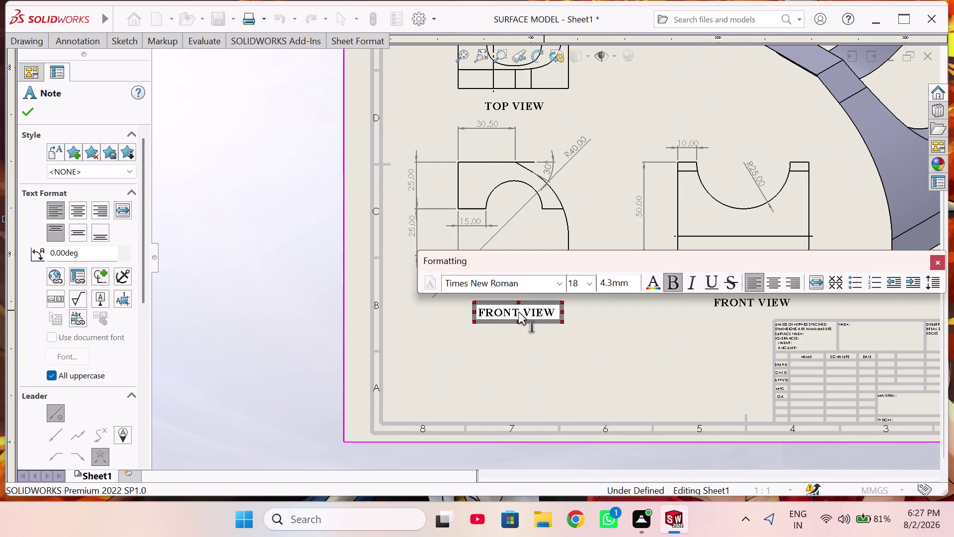
key(BackSpace)
key(BackSpace)
key(BackSpace)
key(BackSpace)
key(BackSpace)
text(S)
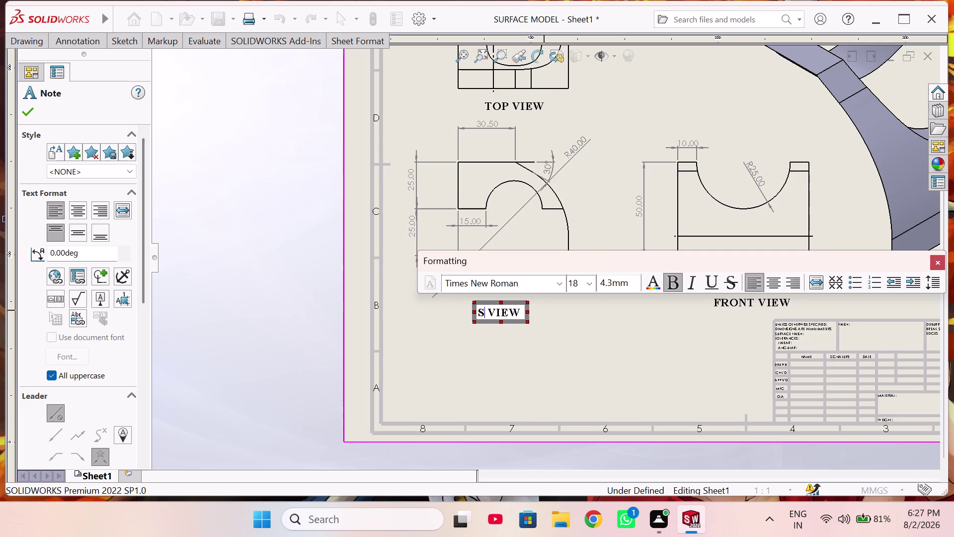
text(IDE)
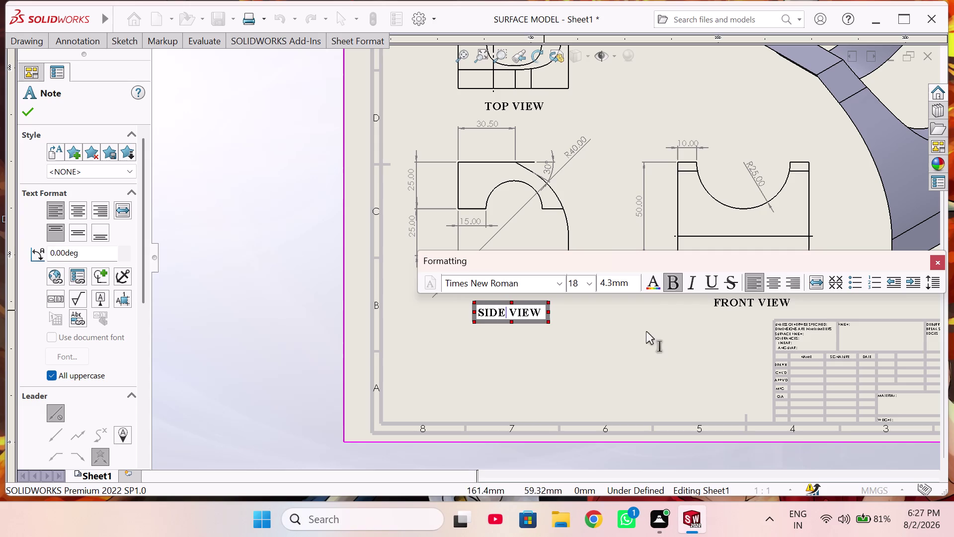
click(643, 330)
Locate and select the FRONT VIEW caption beside the 3D model.
scroll(up, 3)
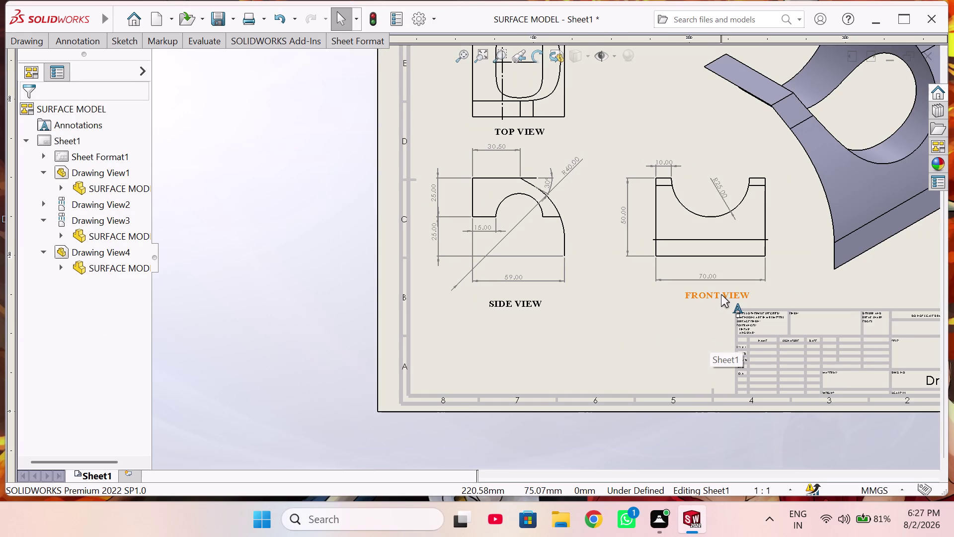
click(718, 293)
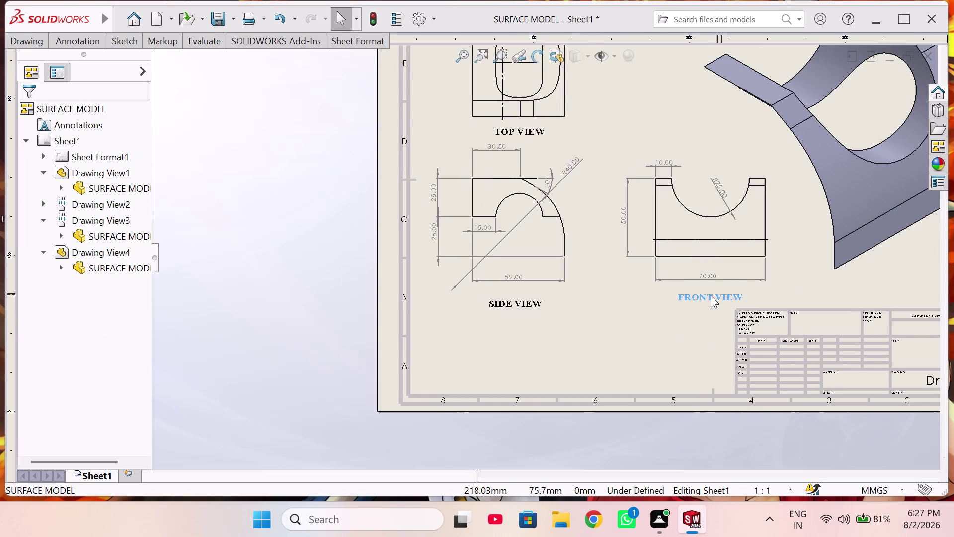
click(668, 344)
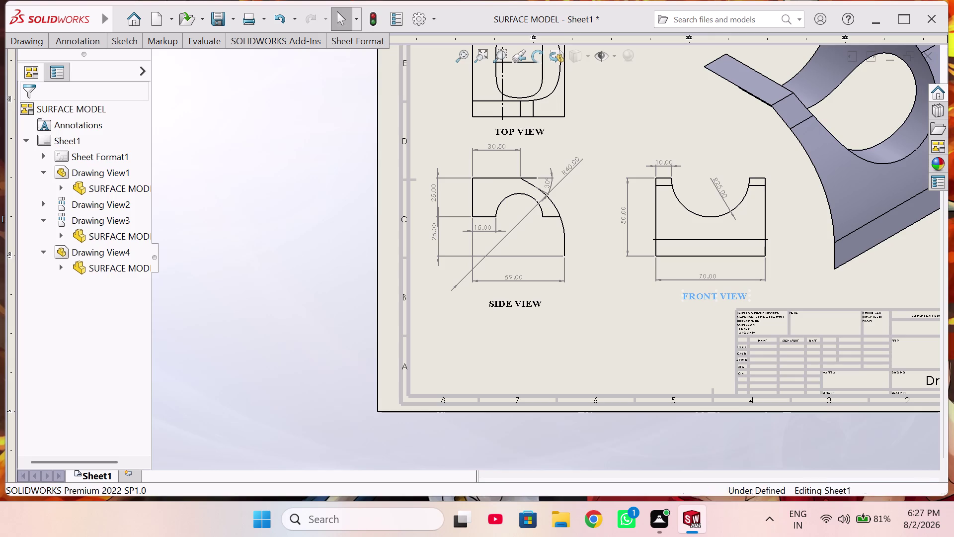
click(682, 348)
scroll(up, 3)
scroll(down, 3)
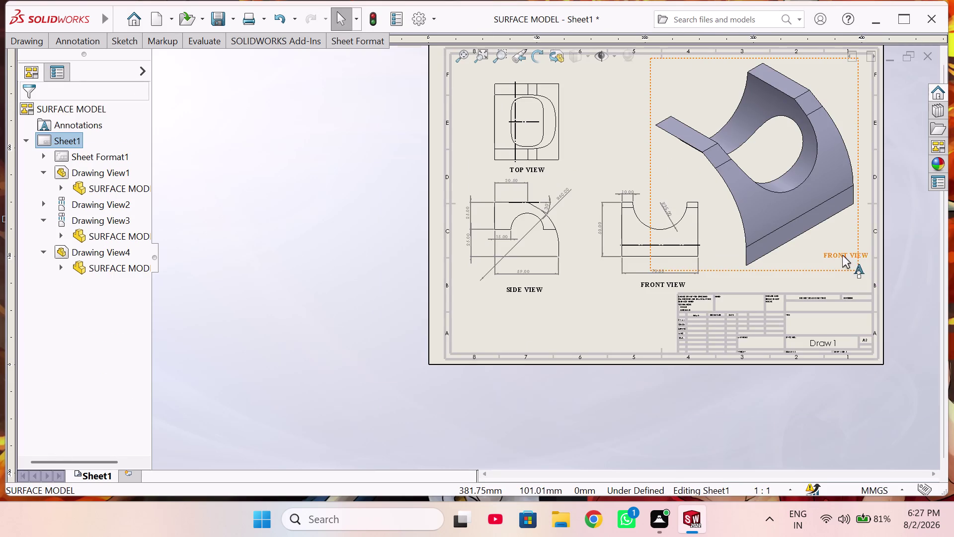
scroll(down, 3)
drag(808, 255, 761, 268)
scroll(down, 3)
scroll(down, 3)
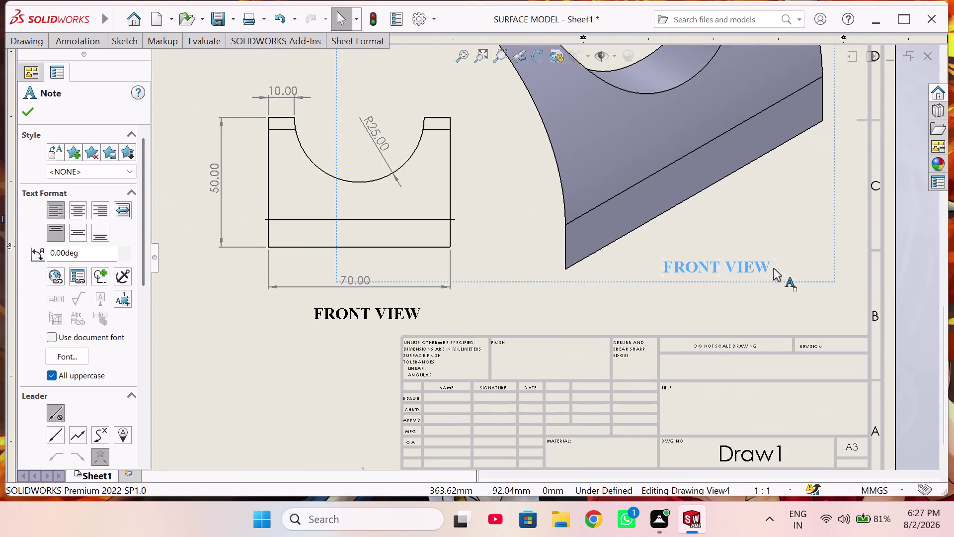
Replace FRONT with ISOMETRIC in the model's caption.
click(711, 268)
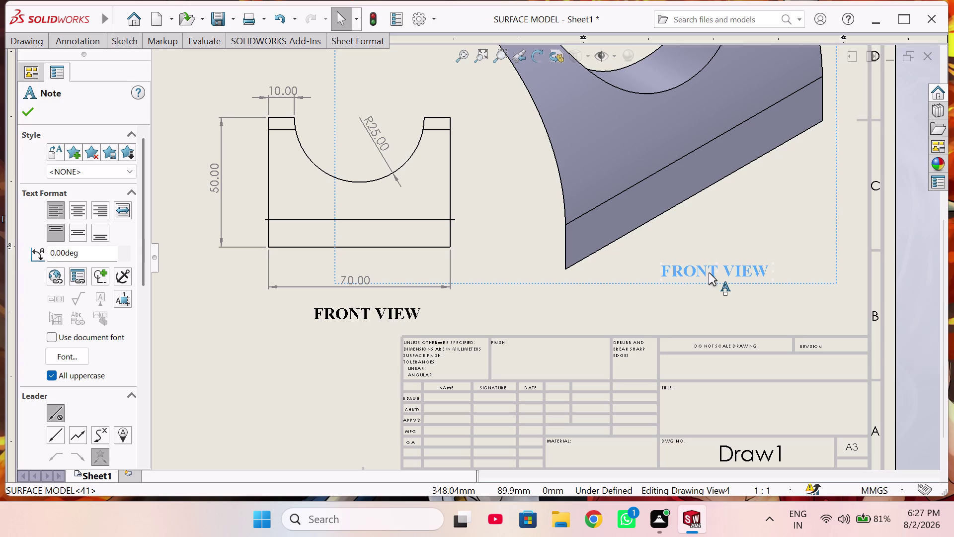
double_click(718, 273)
click(718, 273)
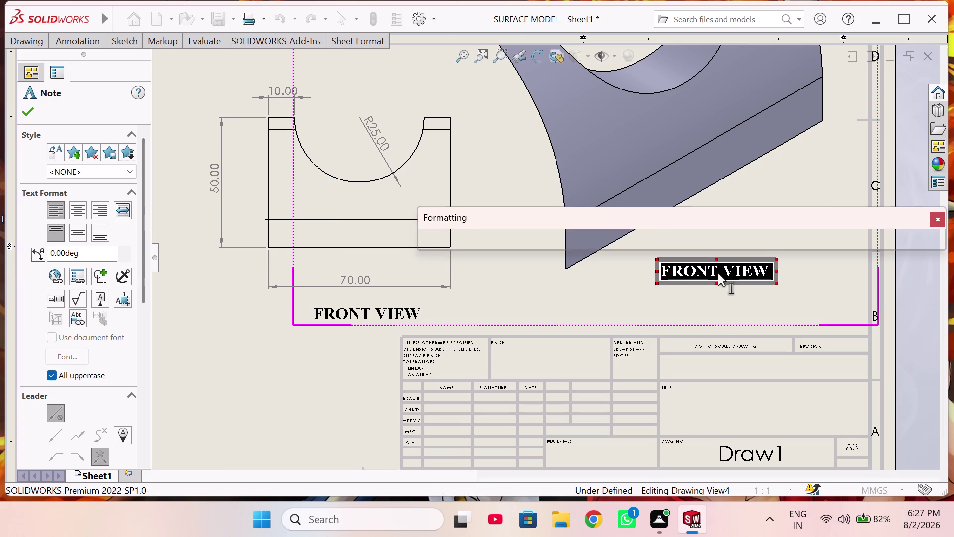
key(BackSpace)
key(BackSpace)
key(BackSpace)
key(BackSpace)
key(BackSpace)
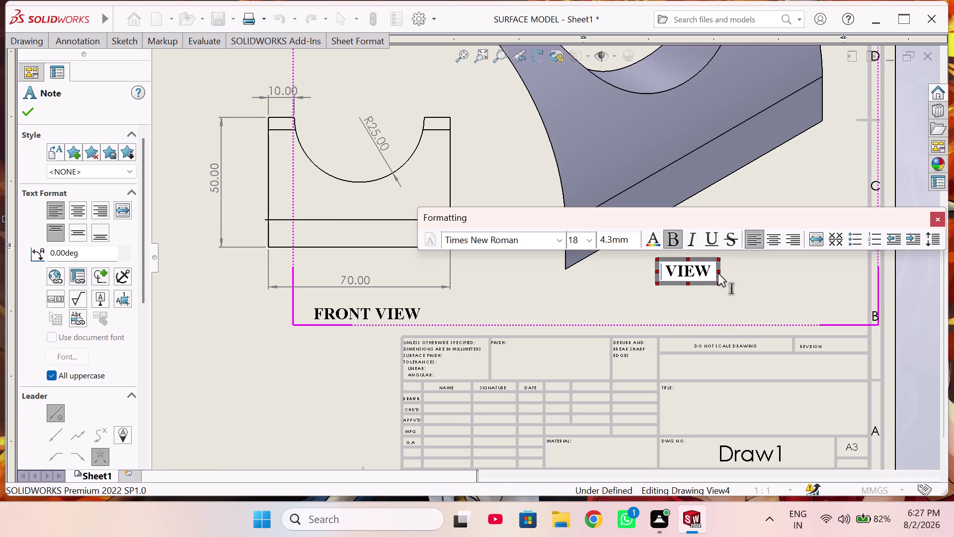
text(ISO)
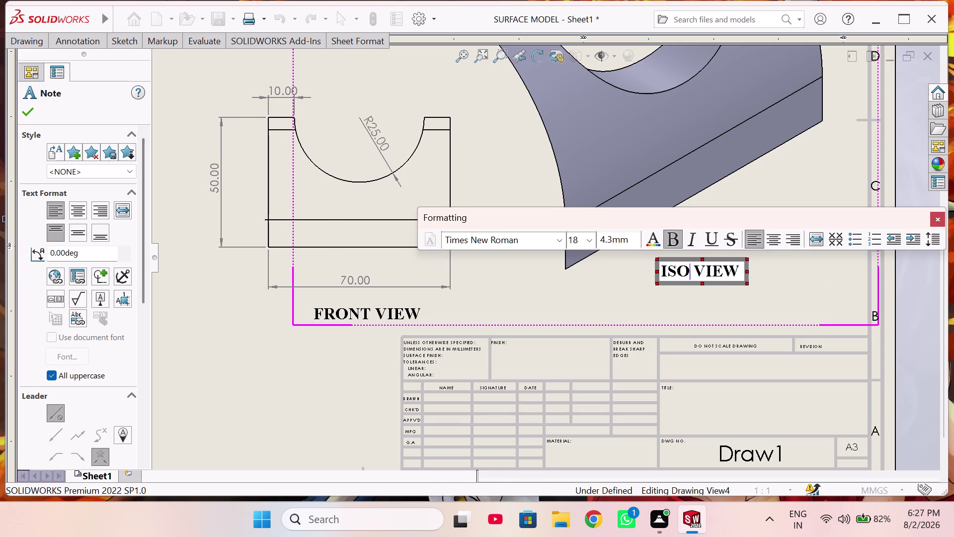
text(METRIC)
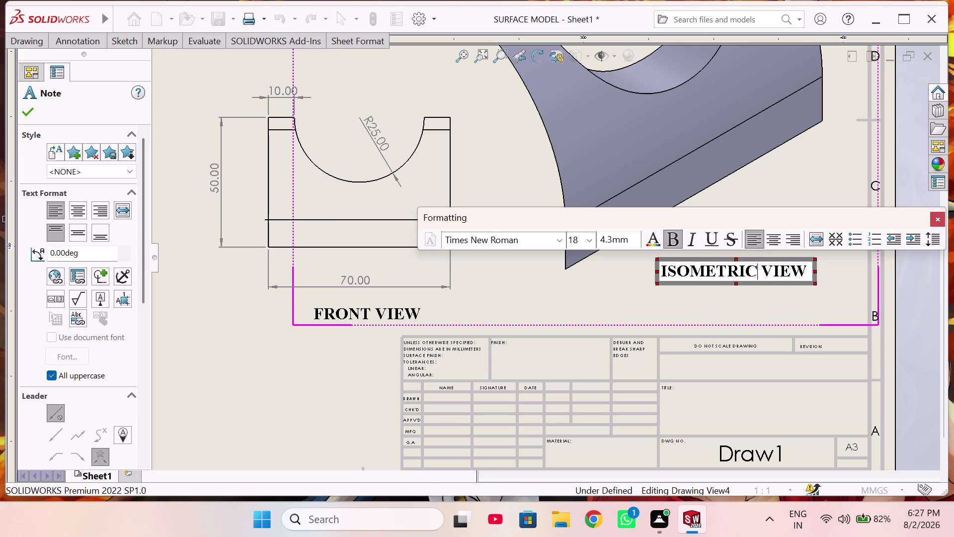
click(723, 299)
Nudge the ISOMETRIC VIEW caption below the model, deselect, and paste a caption copy.
drag(744, 269, 732, 272)
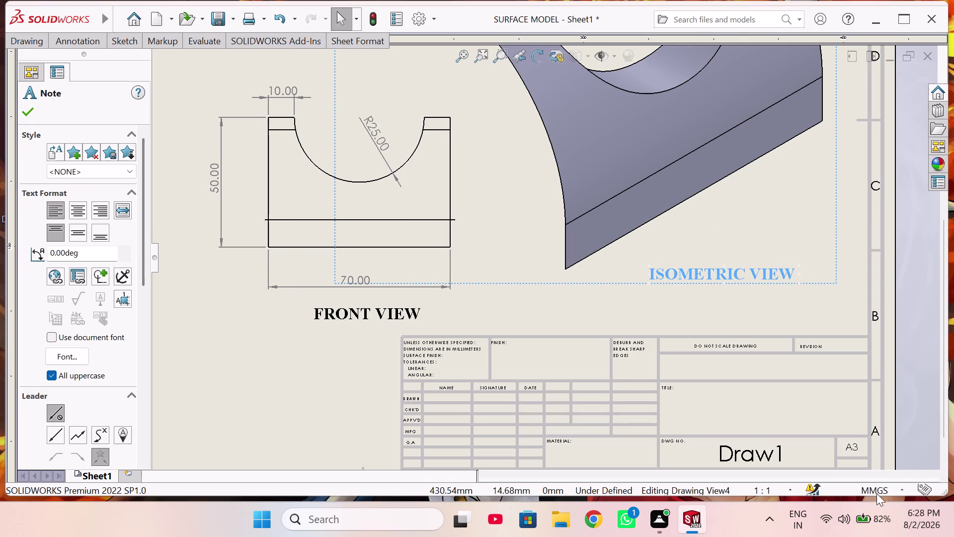
double_click(719, 399)
click(722, 400)
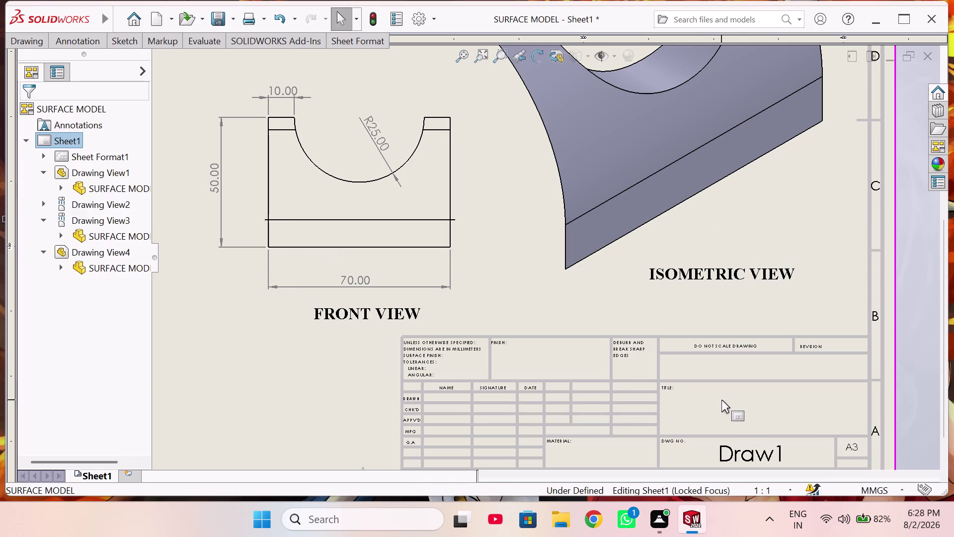
key(ctrl+v)
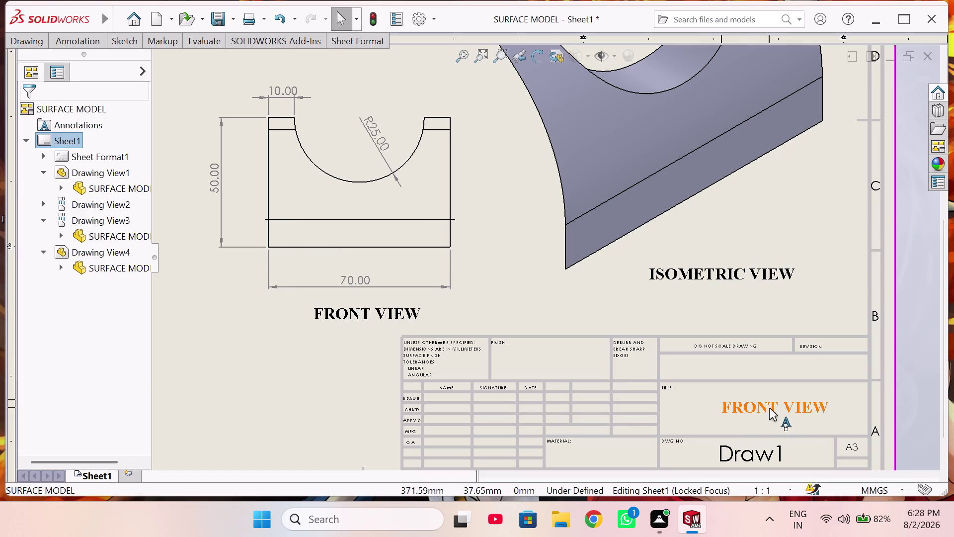
Open the pasted title block note and delete its old FRONT VIEW text.
double_click(773, 404)
double_click(828, 408)
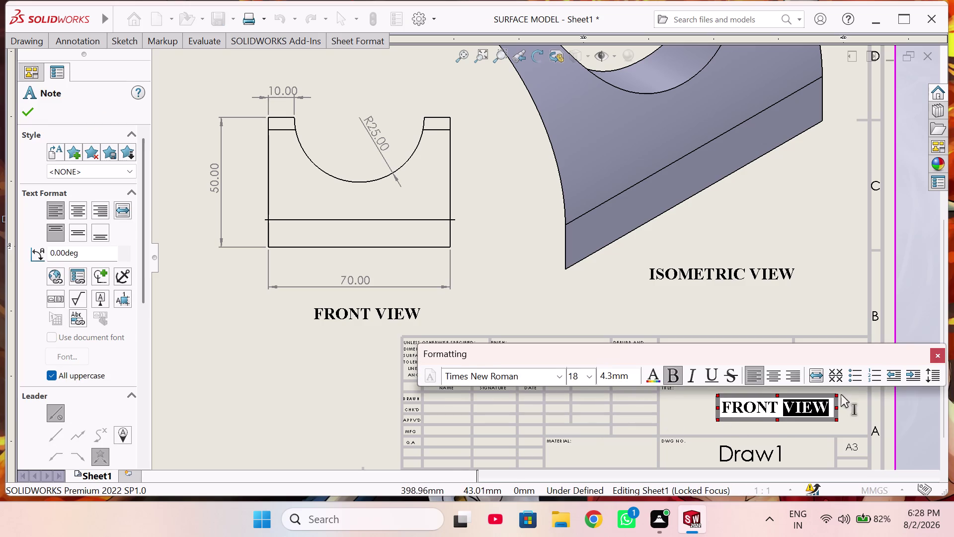
click(827, 405)
click(827, 406)
click(827, 406)
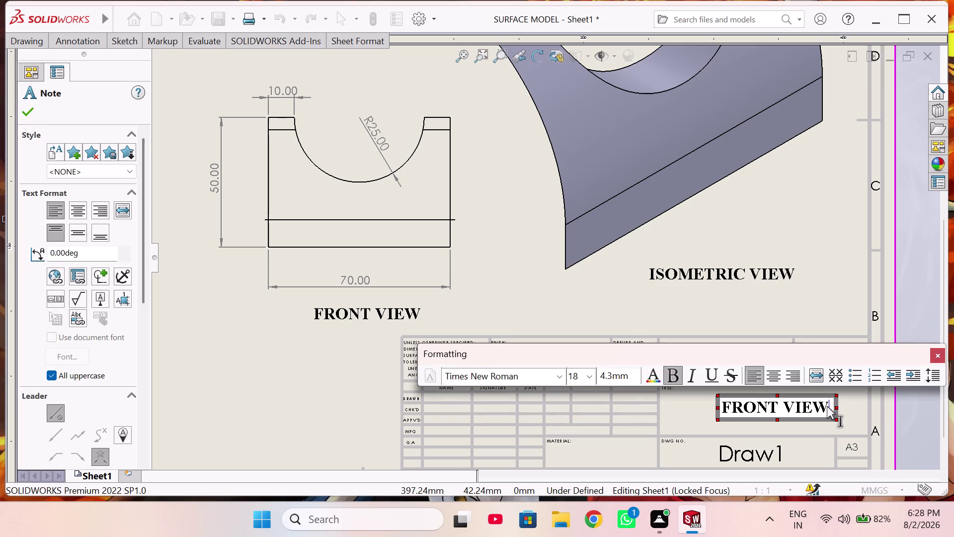
key(BackSpace)
key(BackSpace)
key(BackSpace)
key(BackSpace)
key(BackSpace)
key(BackSpace)
key(BackSpace)
key(BackSpace)
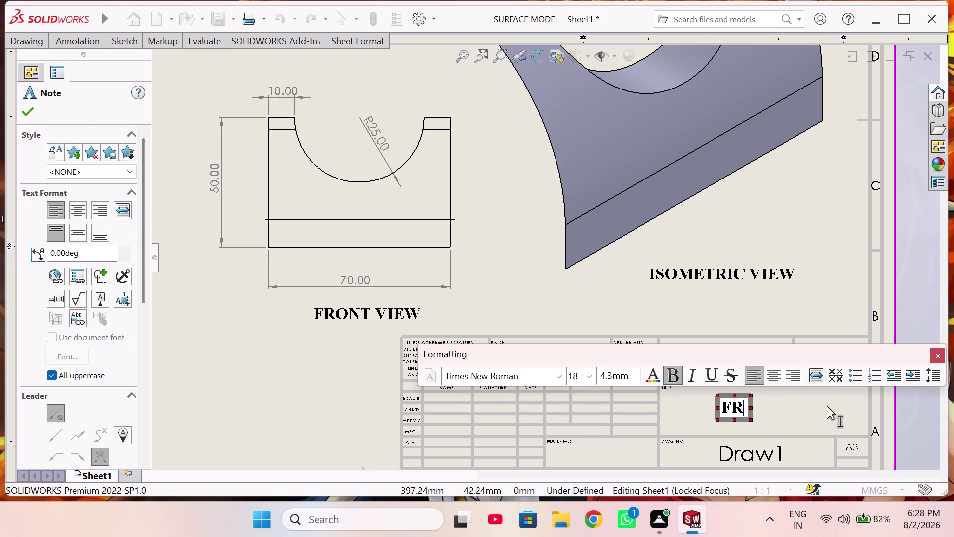
key(BackSpace)
key(BackSpace)
key(BackSpace)
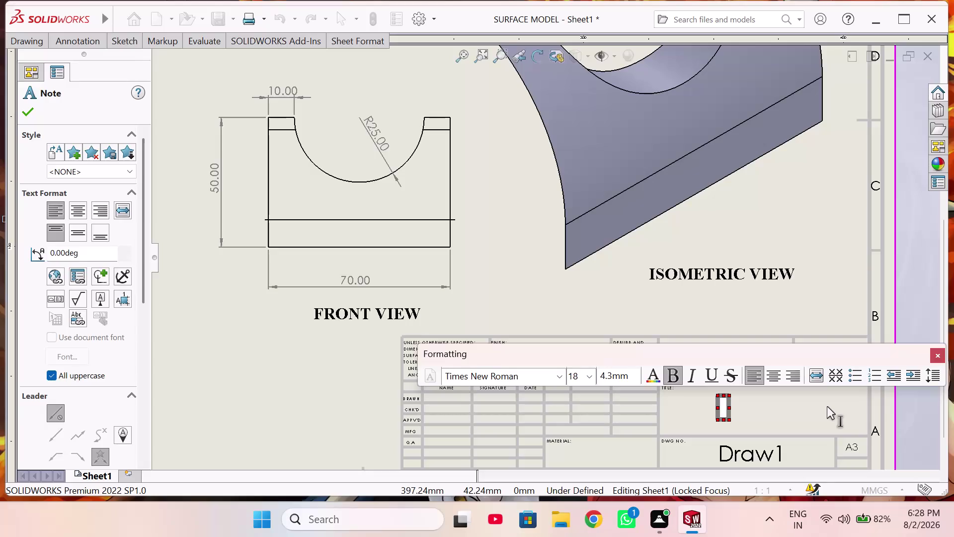
Type EXCERCISE 2 as the new title and finish editing the note.
text(EX)
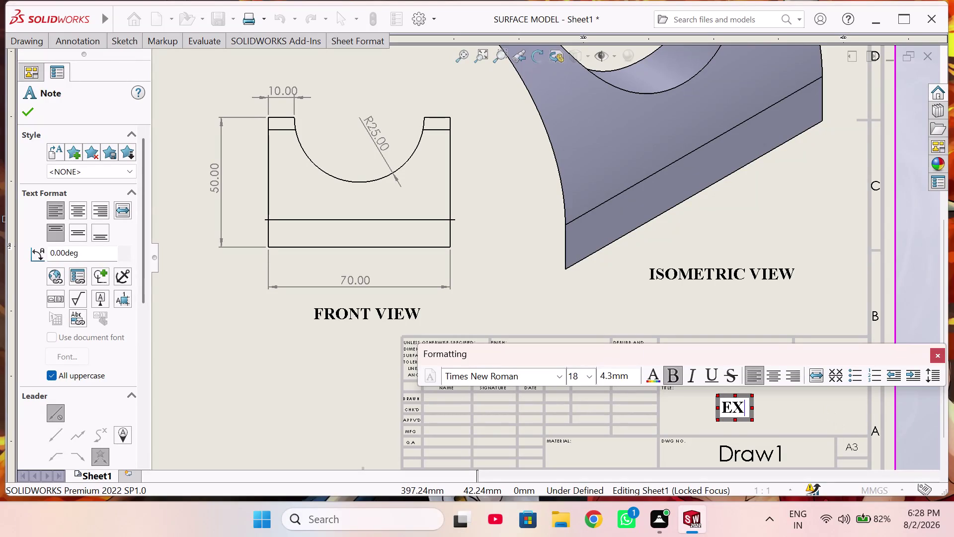
text(CER)
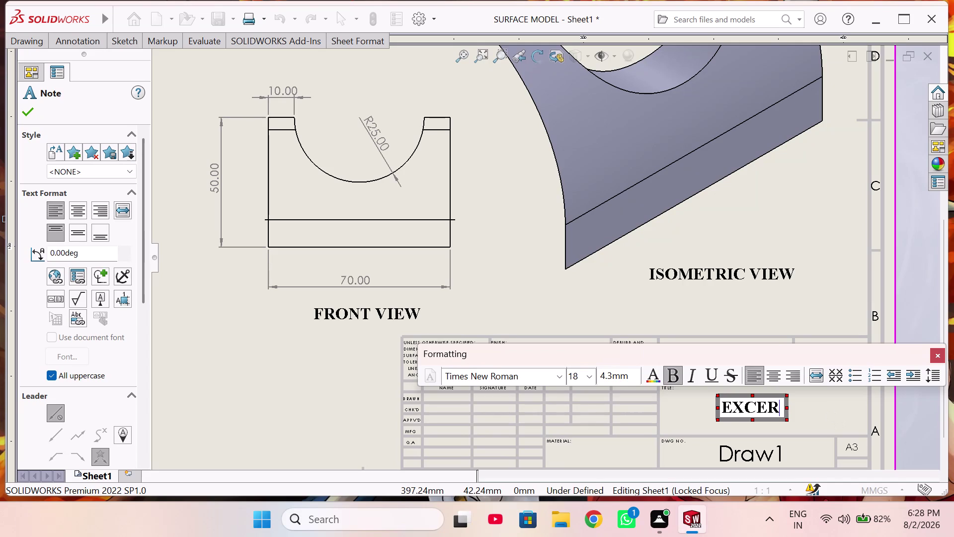
text(CISE)
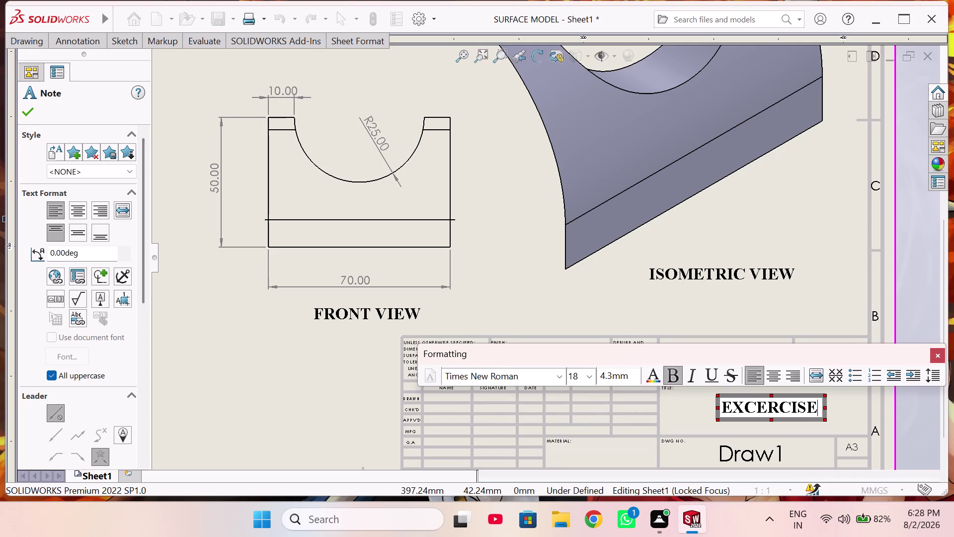
key(space)
key(2)
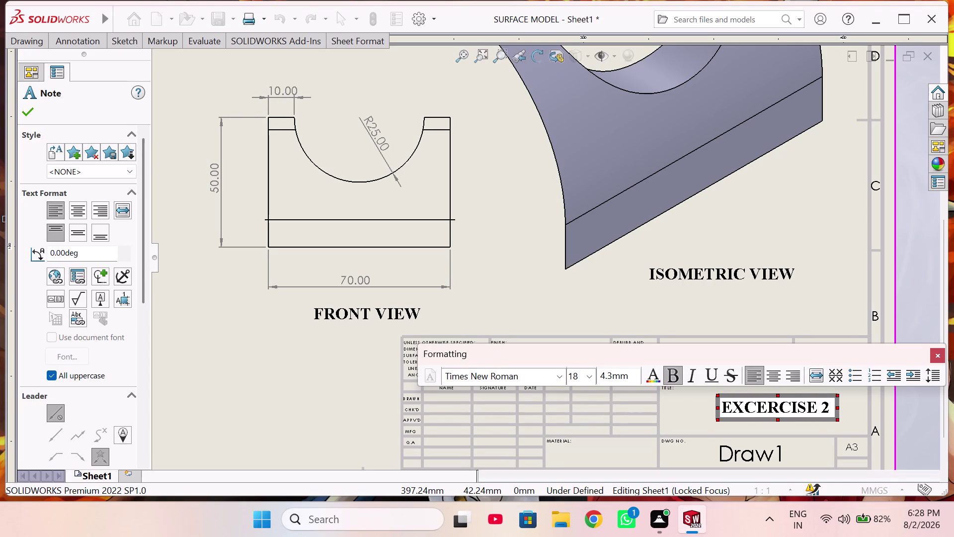
click(692, 415)
drag(747, 402, 745, 403)
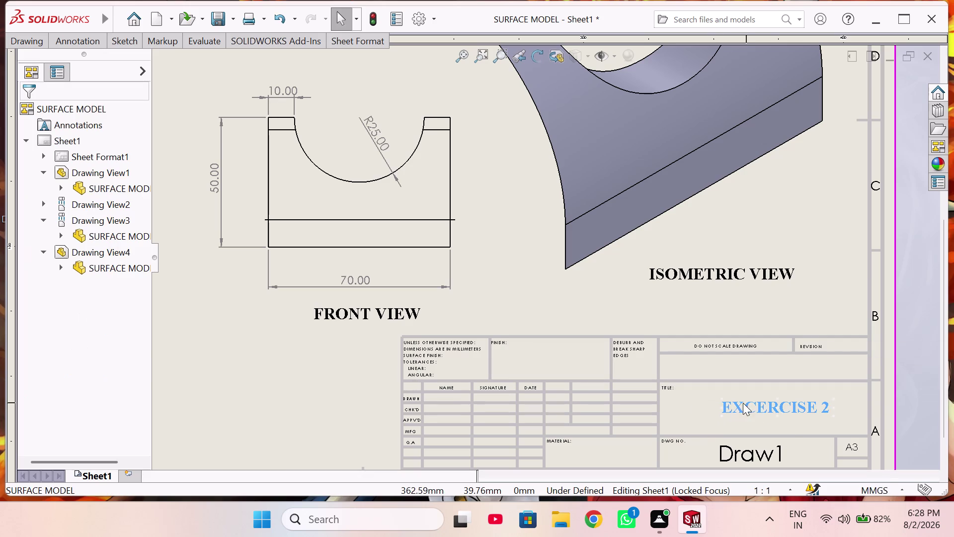
Zoom out over the whole sheet, close the Note settings, and show the printing options.
drag(745, 403, 736, 402)
scroll(up, 3)
scroll(up, 3)
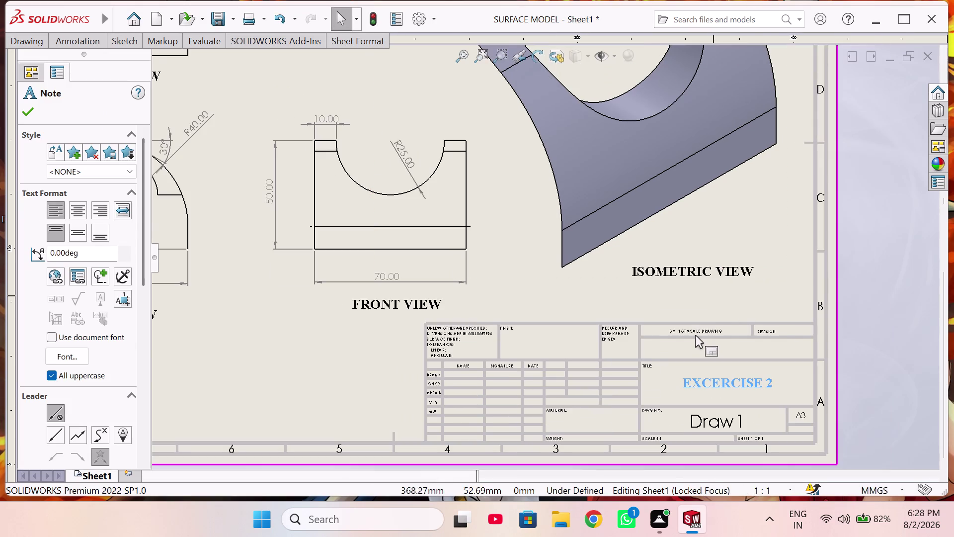
scroll(up, 3)
scroll(down, 3)
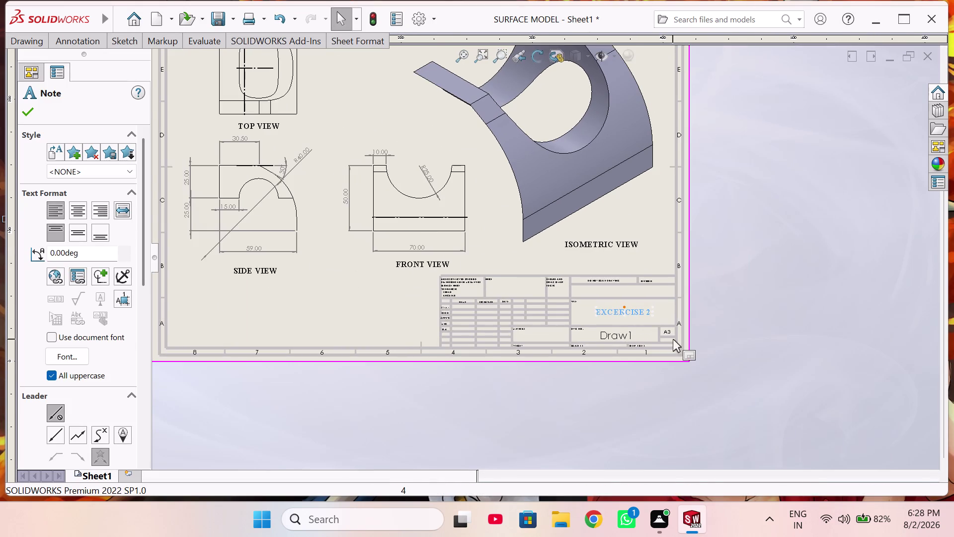
scroll(down, 3)
scroll(up, 3)
scroll(up, 3)
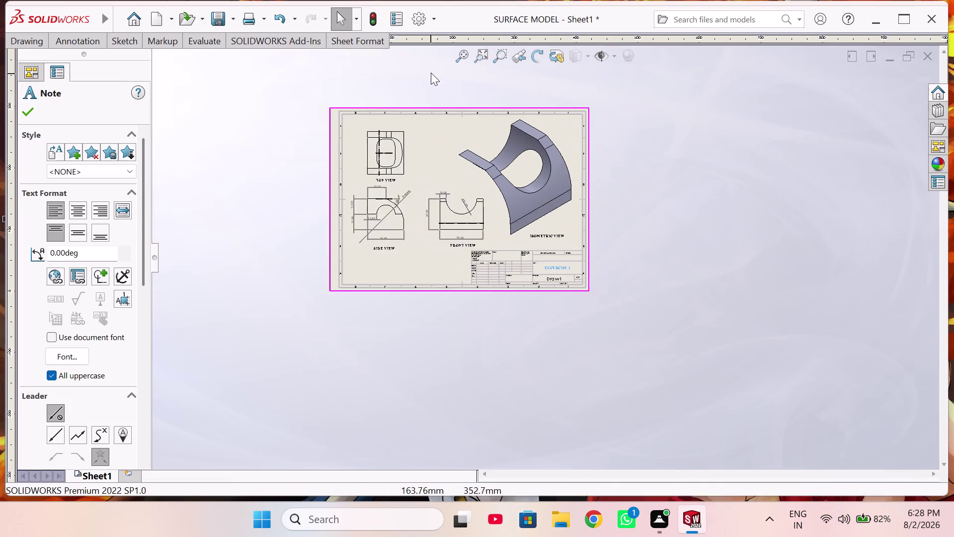
scroll(down, 3)
scroll(down, 3)
scroll(down, 3)
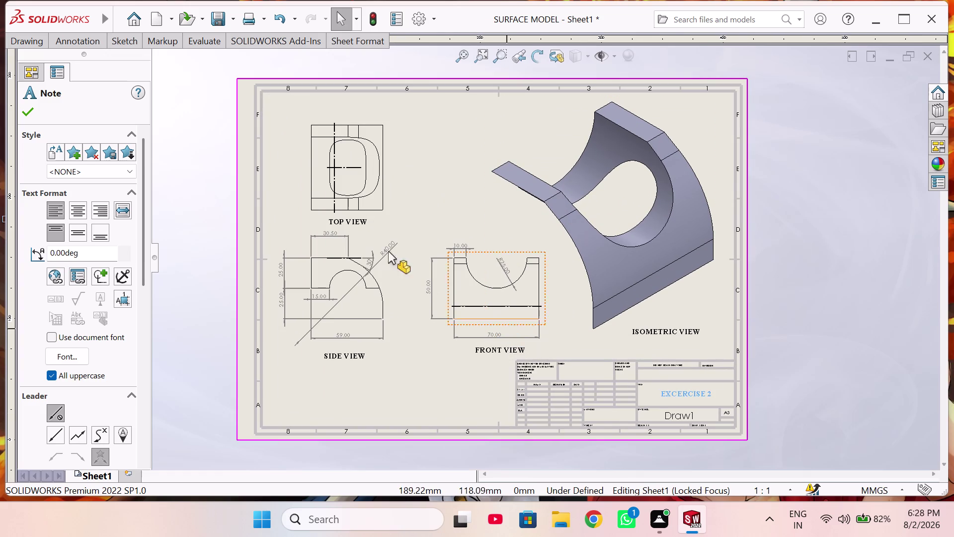
click(26, 107)
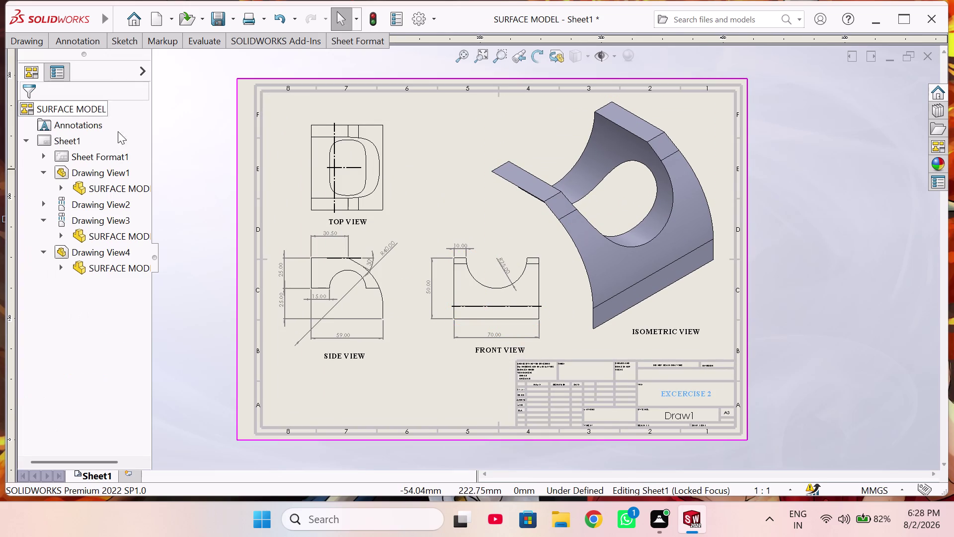
click(266, 16)
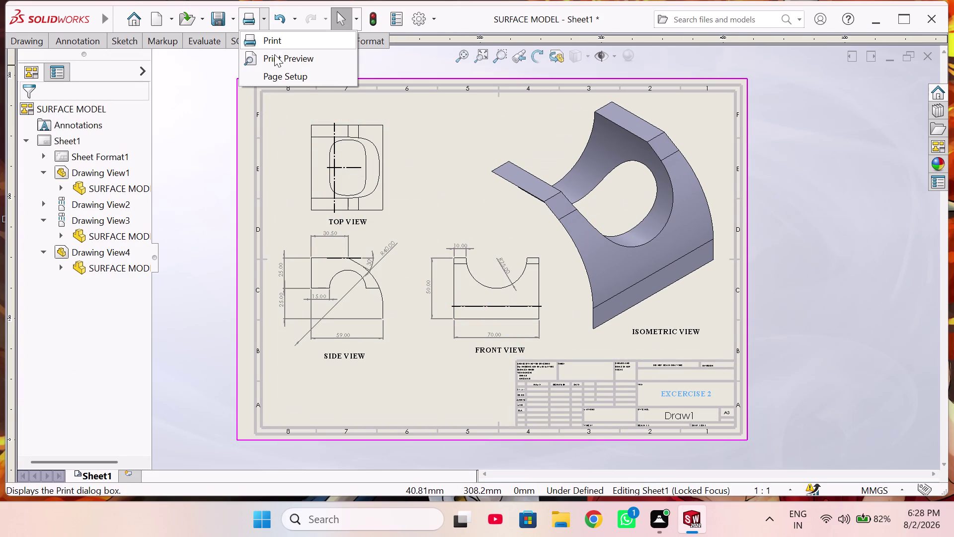
Preview the printed sheet, close the preview, and bring up the Print dialog (Ctrl+P).
click(275, 54)
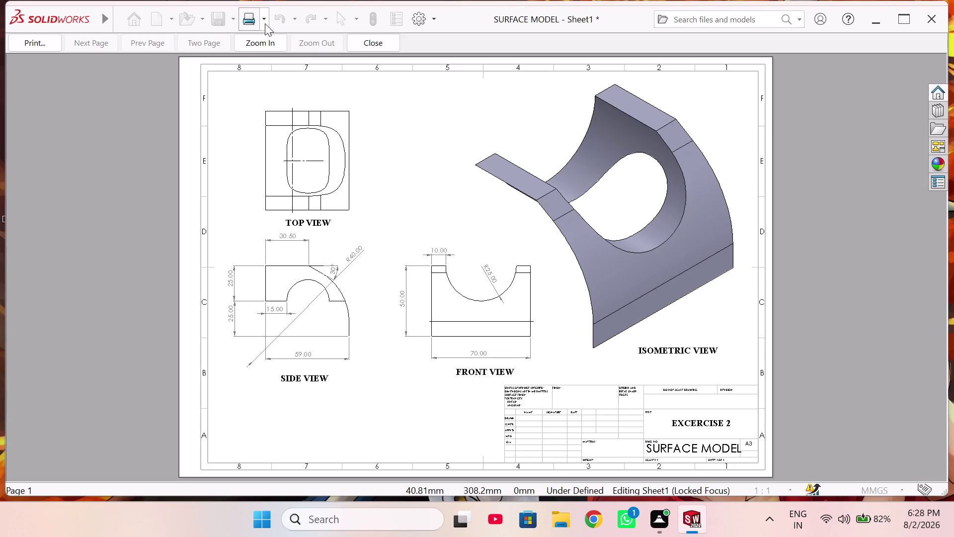
click(265, 23)
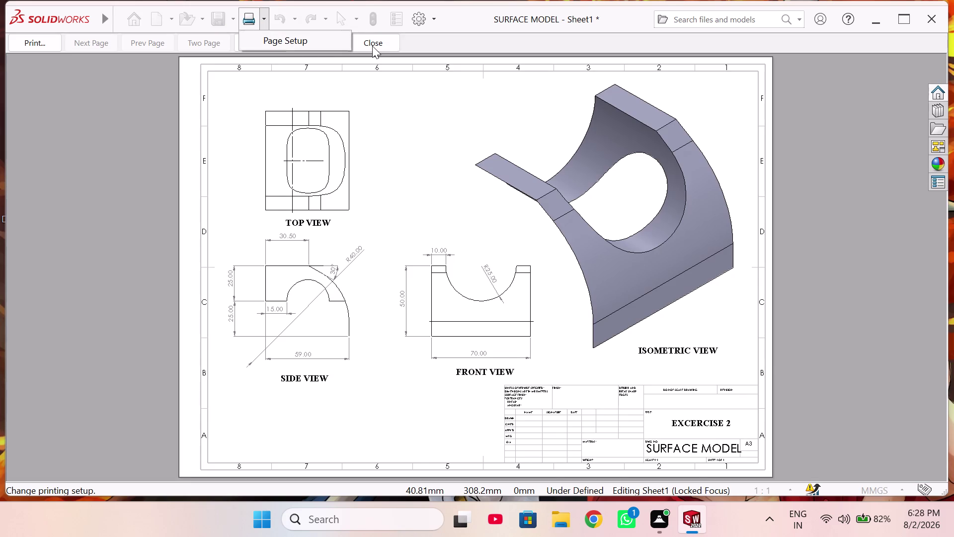
click(373, 45)
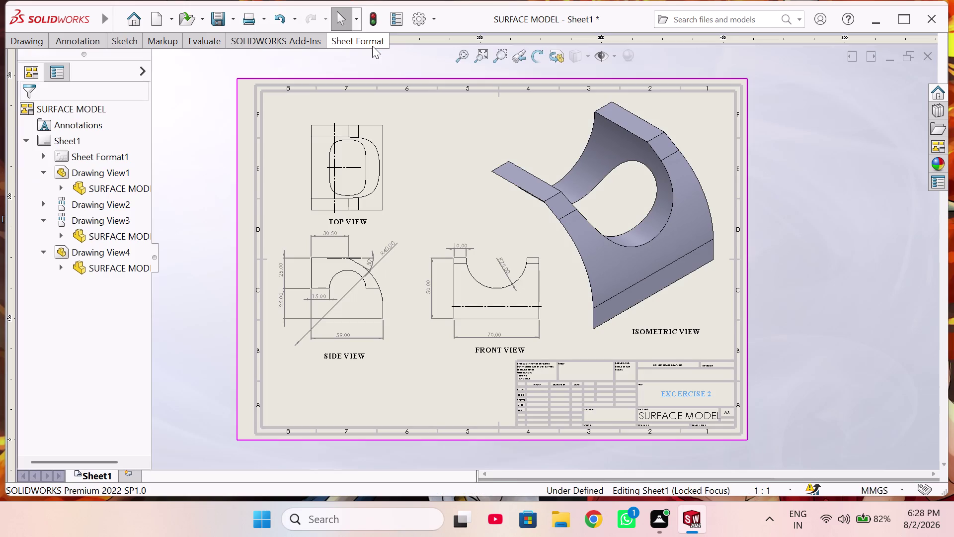
key(ctrl+p)
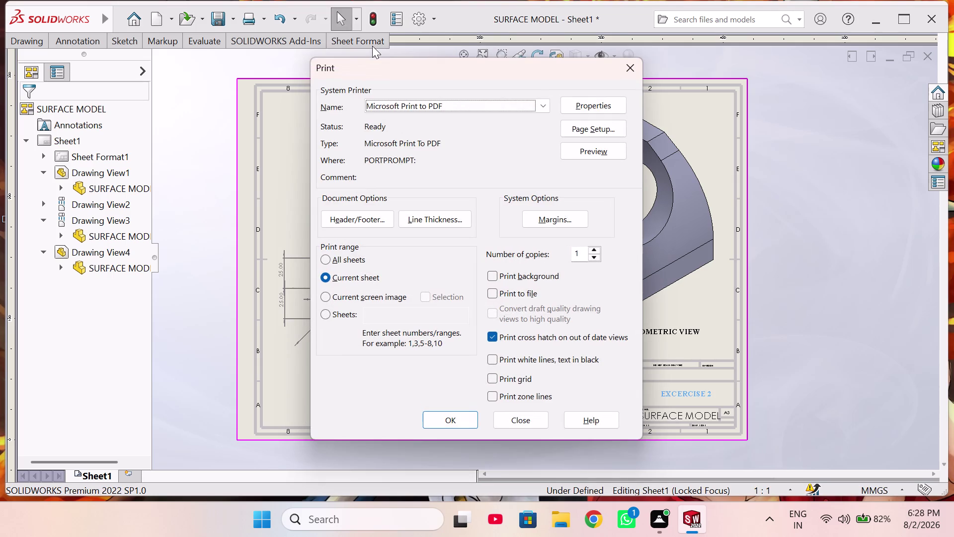
Confirm printing to PDF and focus the output file name box.
click(465, 416)
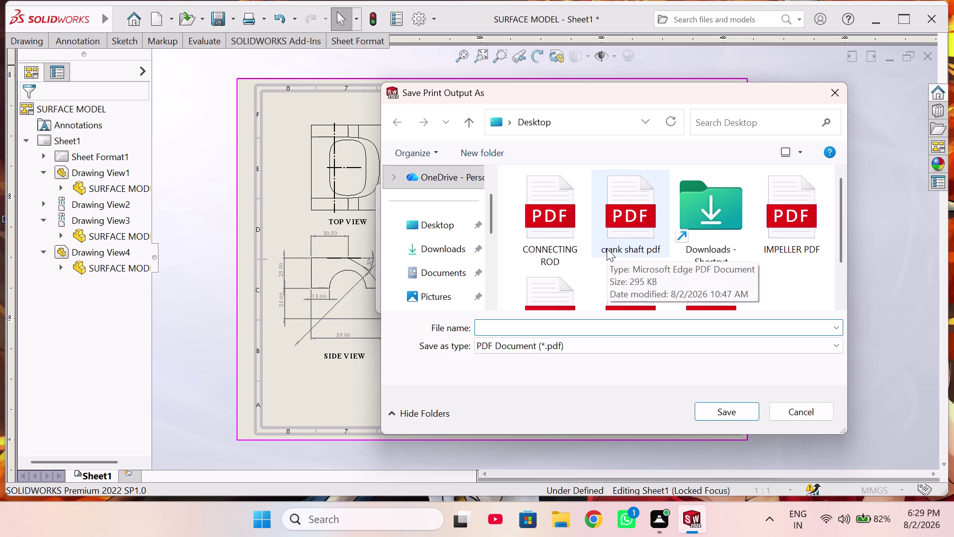
click(590, 328)
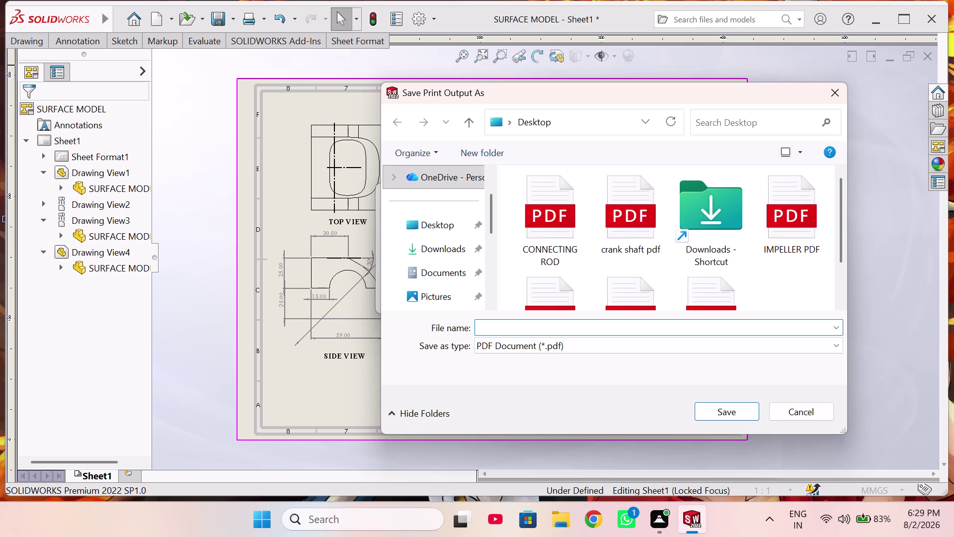
Enter SURFACE and pick the SURFACE MODEL.SLDPRT file name suggestion.
text(SUR)
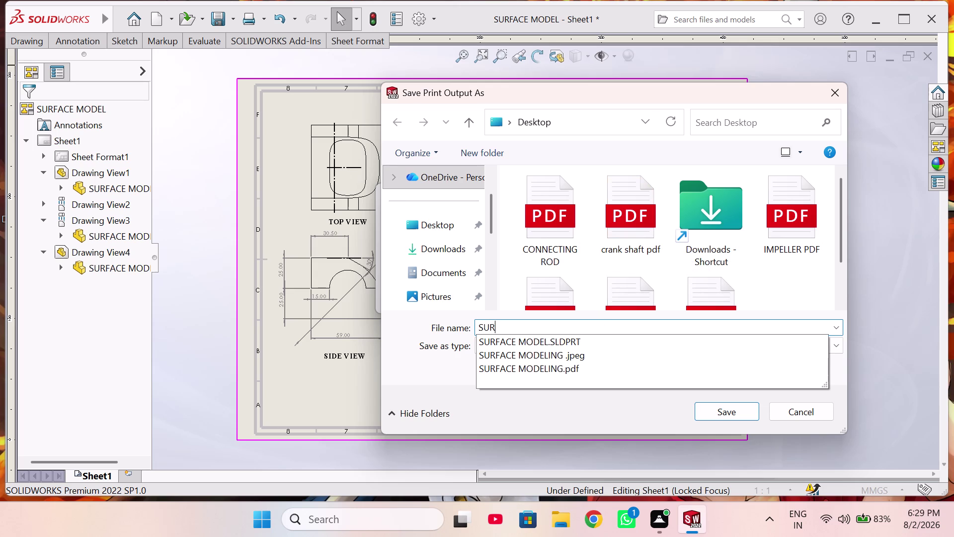
text(FACE)
key(space)
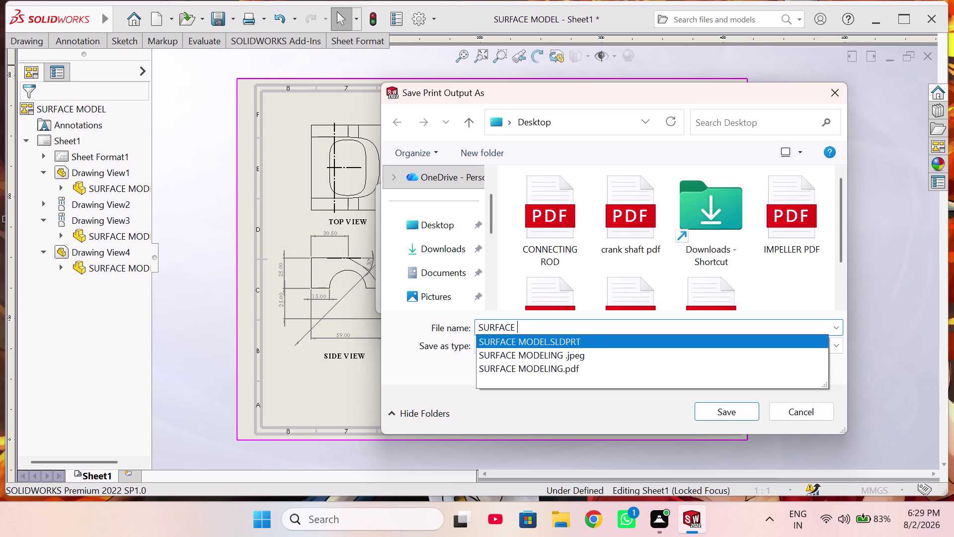
click(597, 332)
click(598, 336)
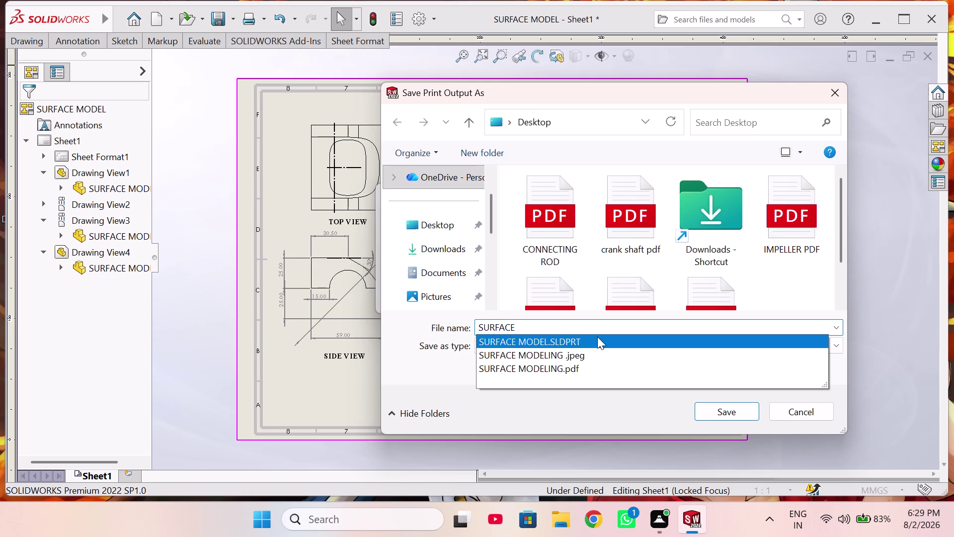
double_click(600, 330)
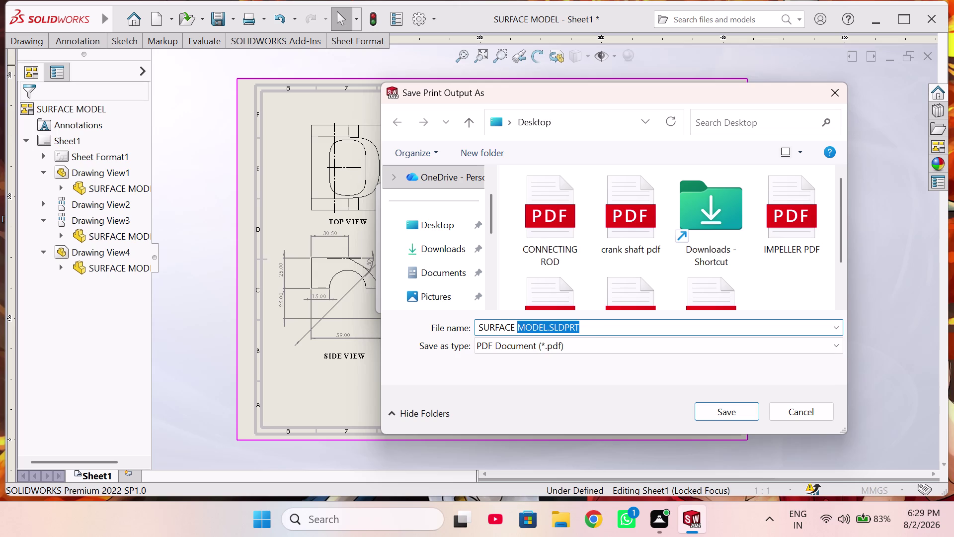
Strip the .SLDPRT extension, save the SURFACE MODEL PDF, and close the drawing.
click(600, 329)
key(BackSpace)
key(BackSpace)
key(BackSpace)
key(BackSpace)
key(BackSpace)
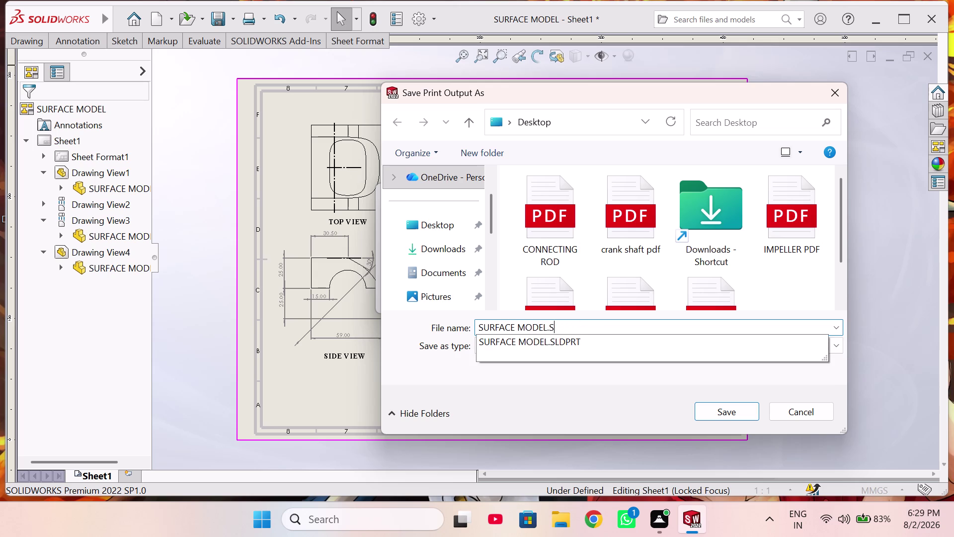
key(BackSpace)
key(BackSpace)
key(Return)
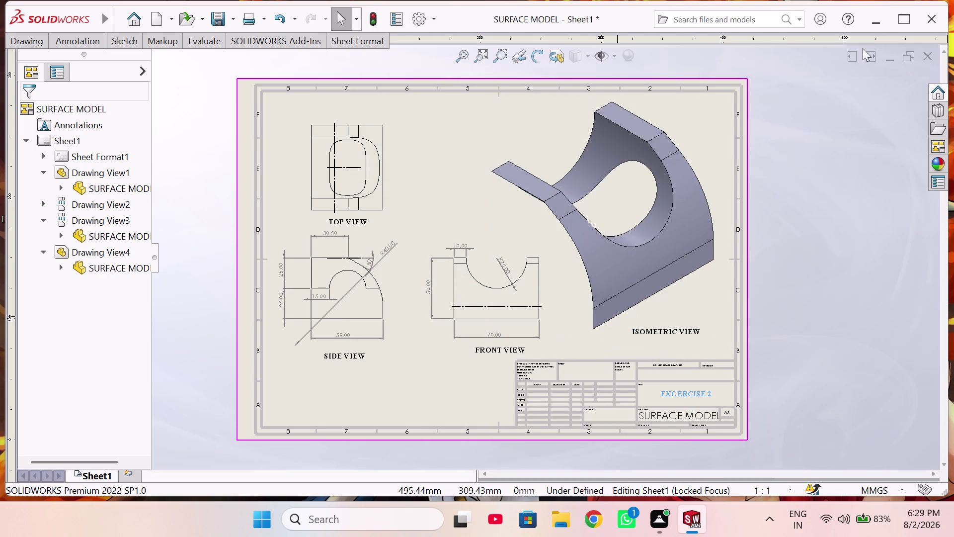
click(926, 51)
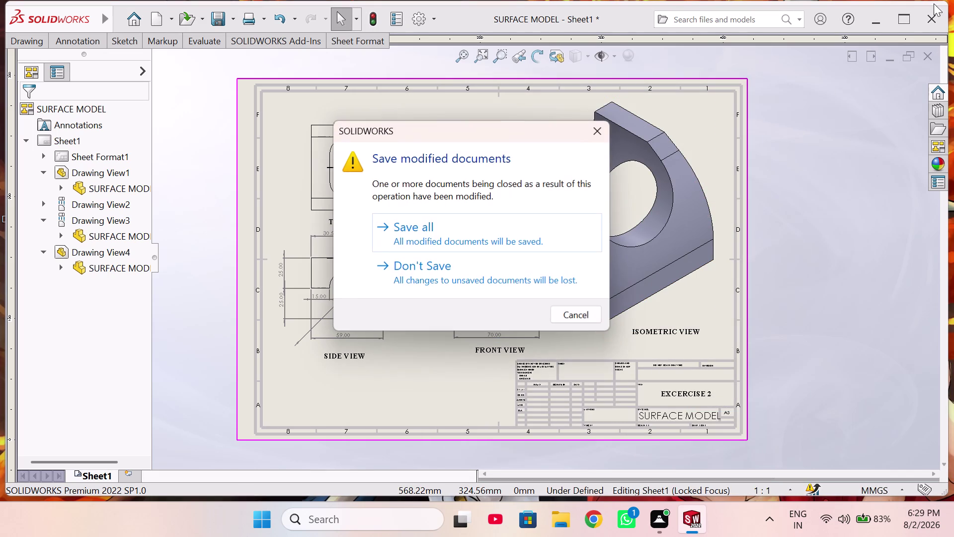
click(459, 283)
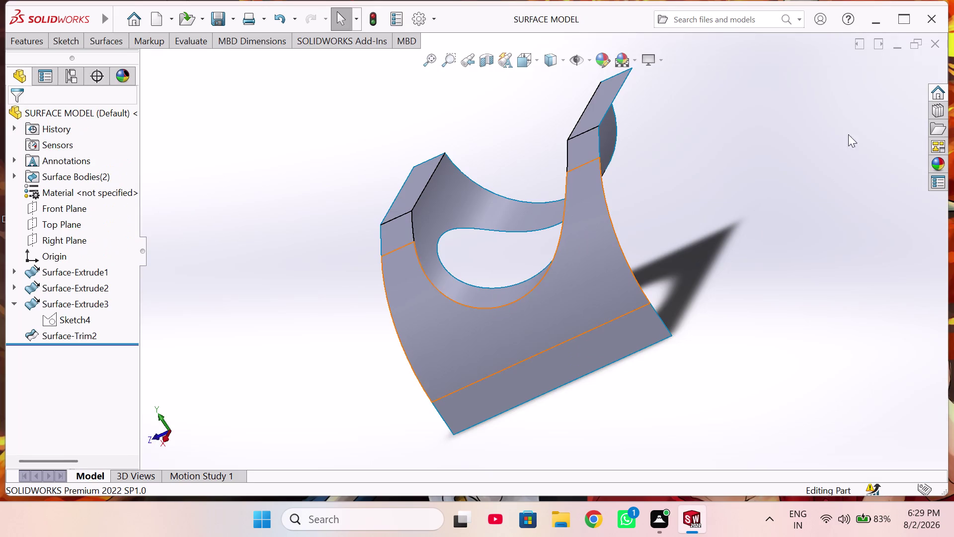